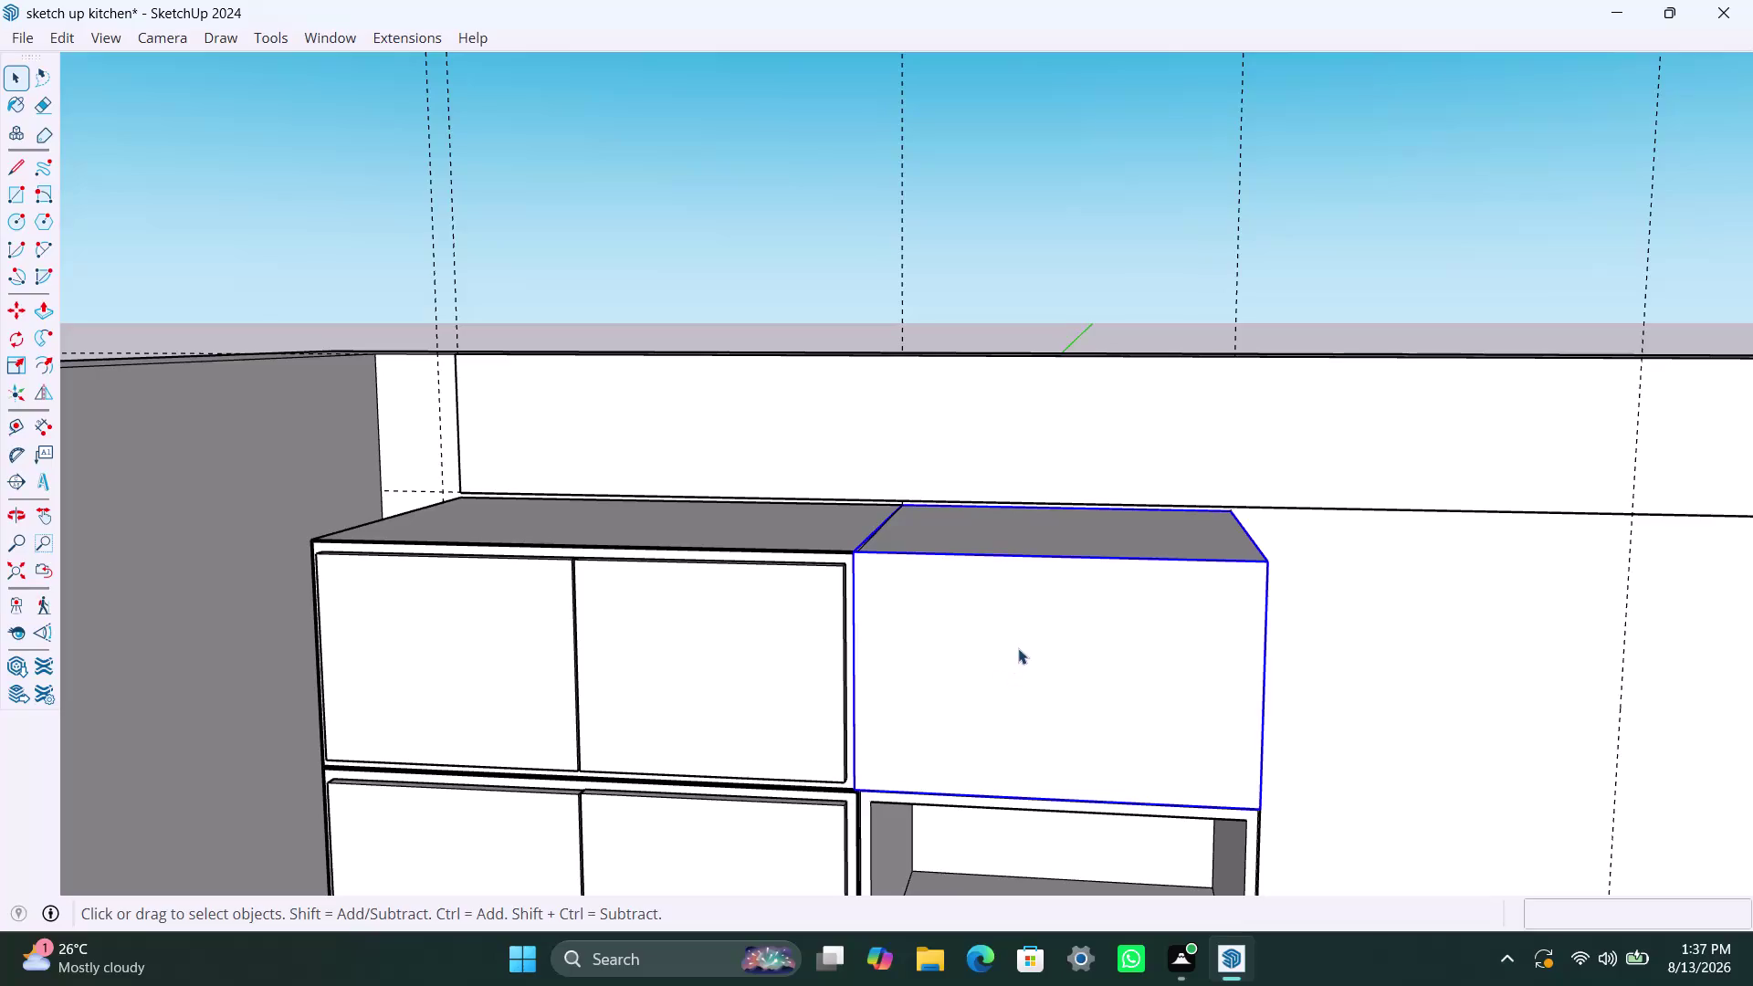
Inset the upper cabinet's front face by an 18mm border using Offset.
triple_click(1018, 649)
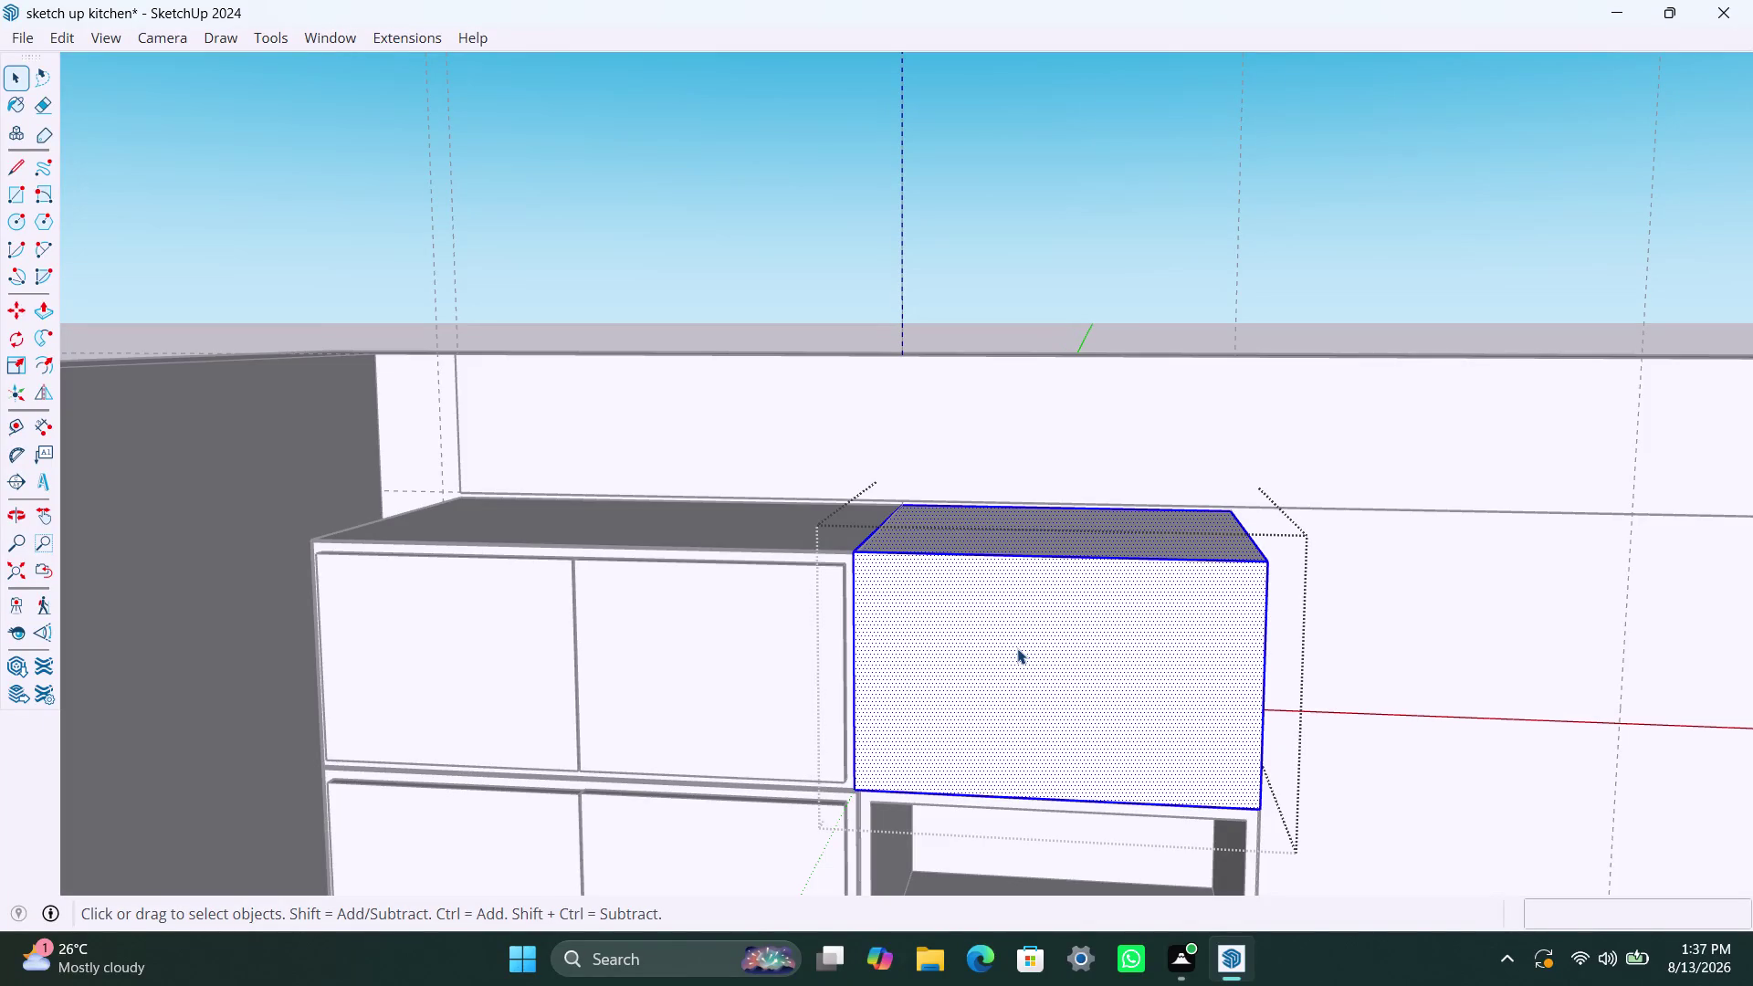
key(f)
click(900, 613)
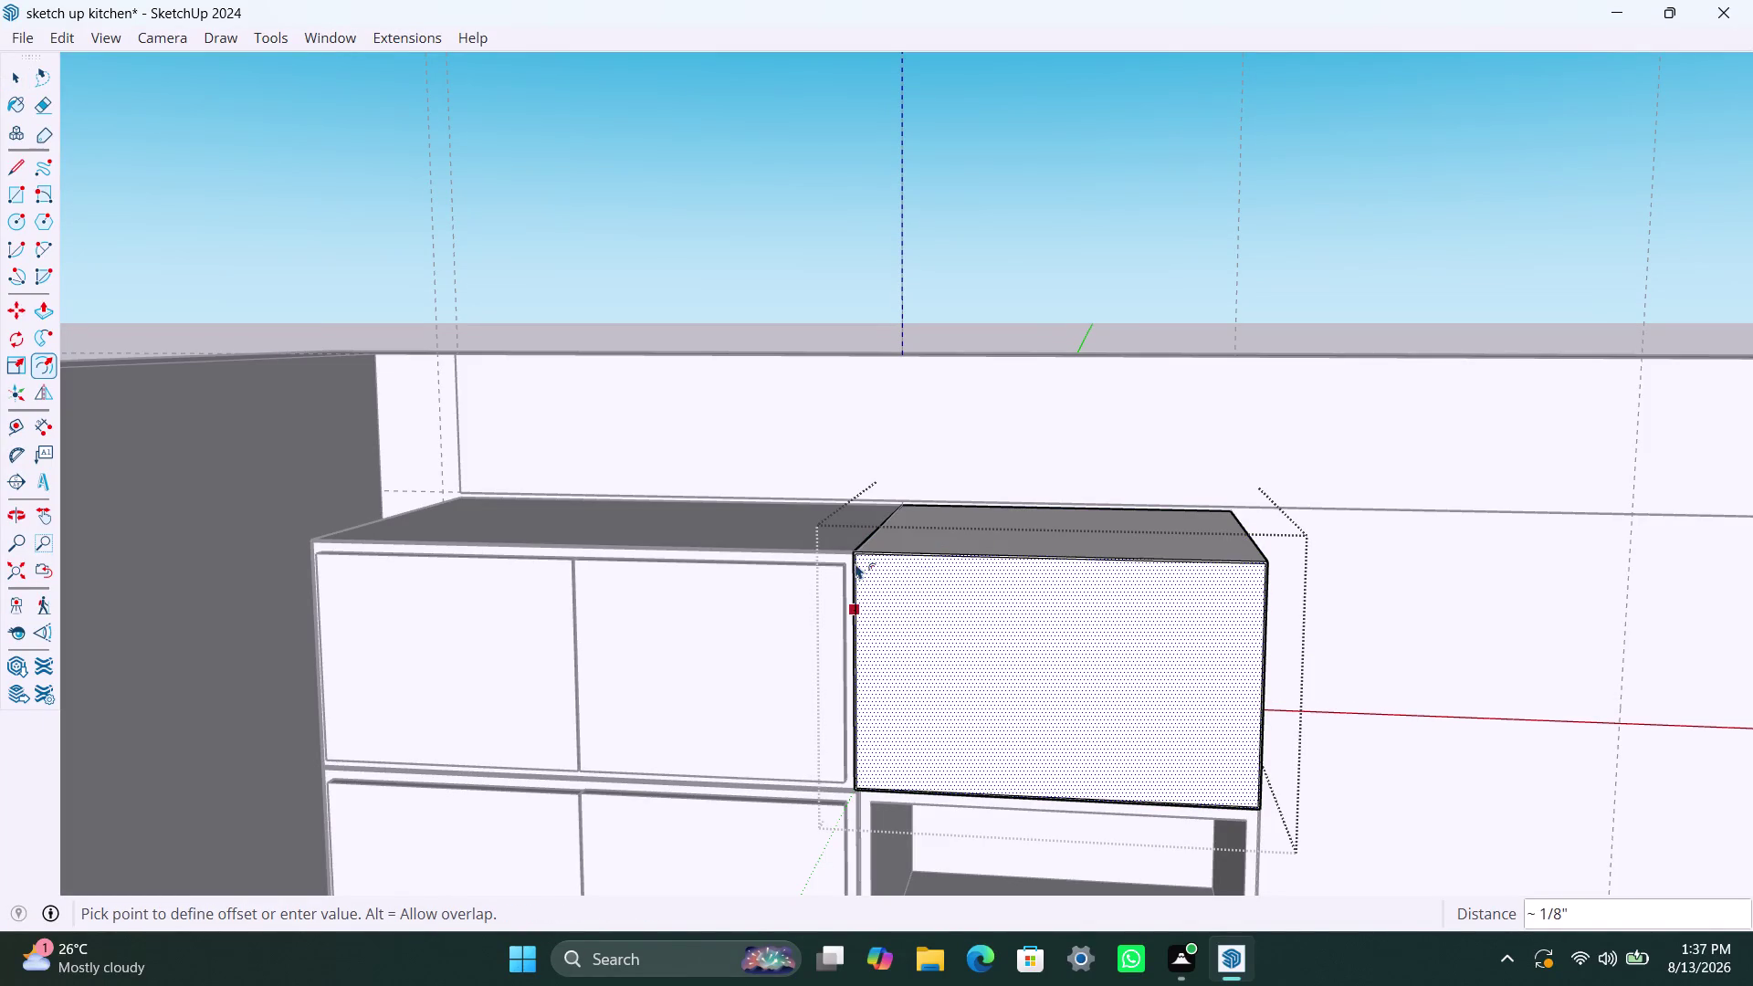
text(2.5m)
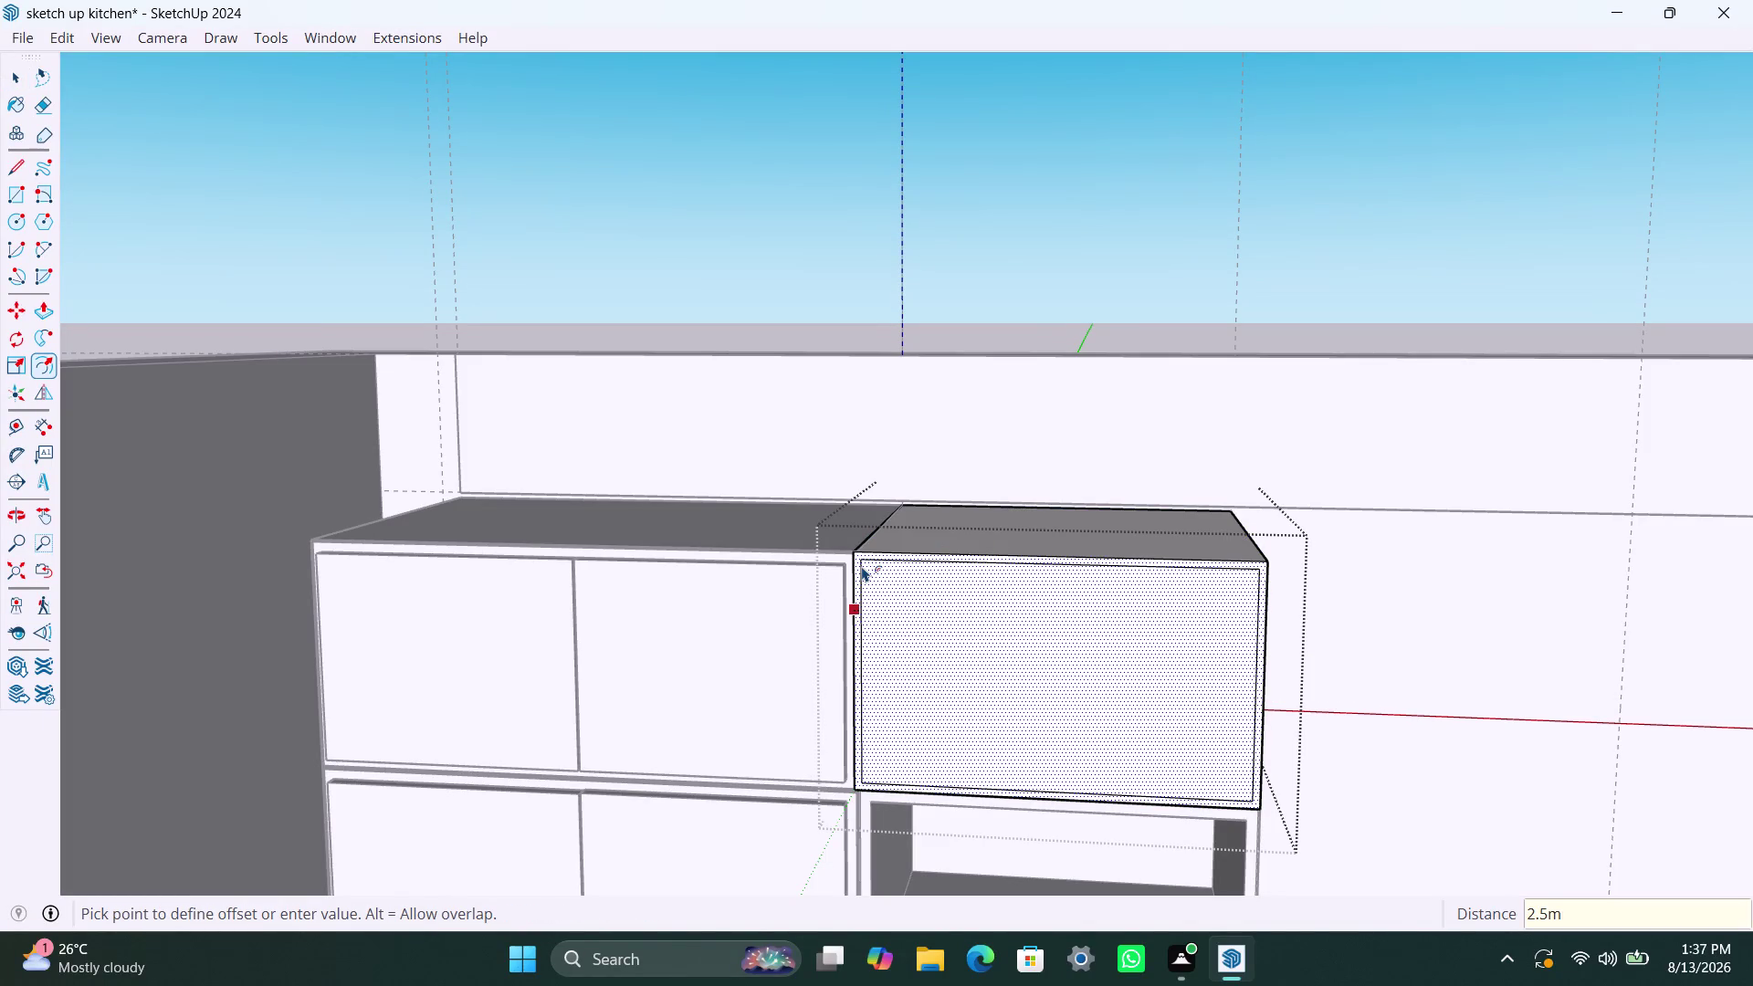
text(m)
key(Return)
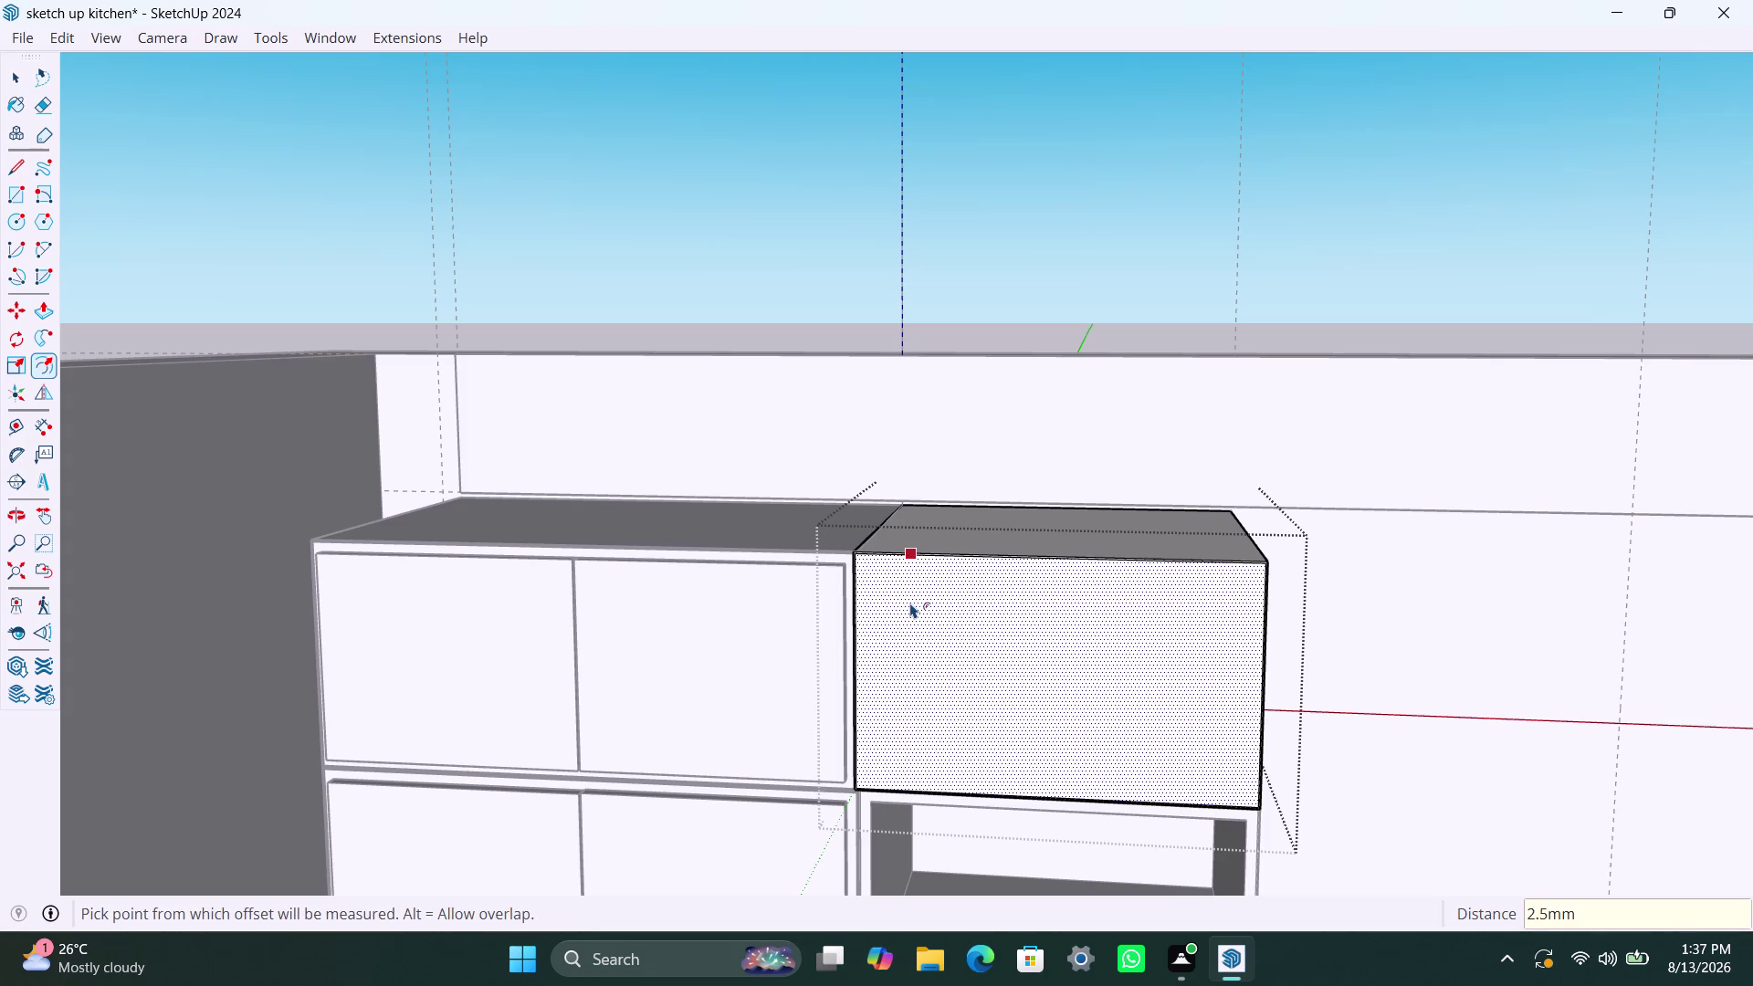
click(911, 603)
text(18)
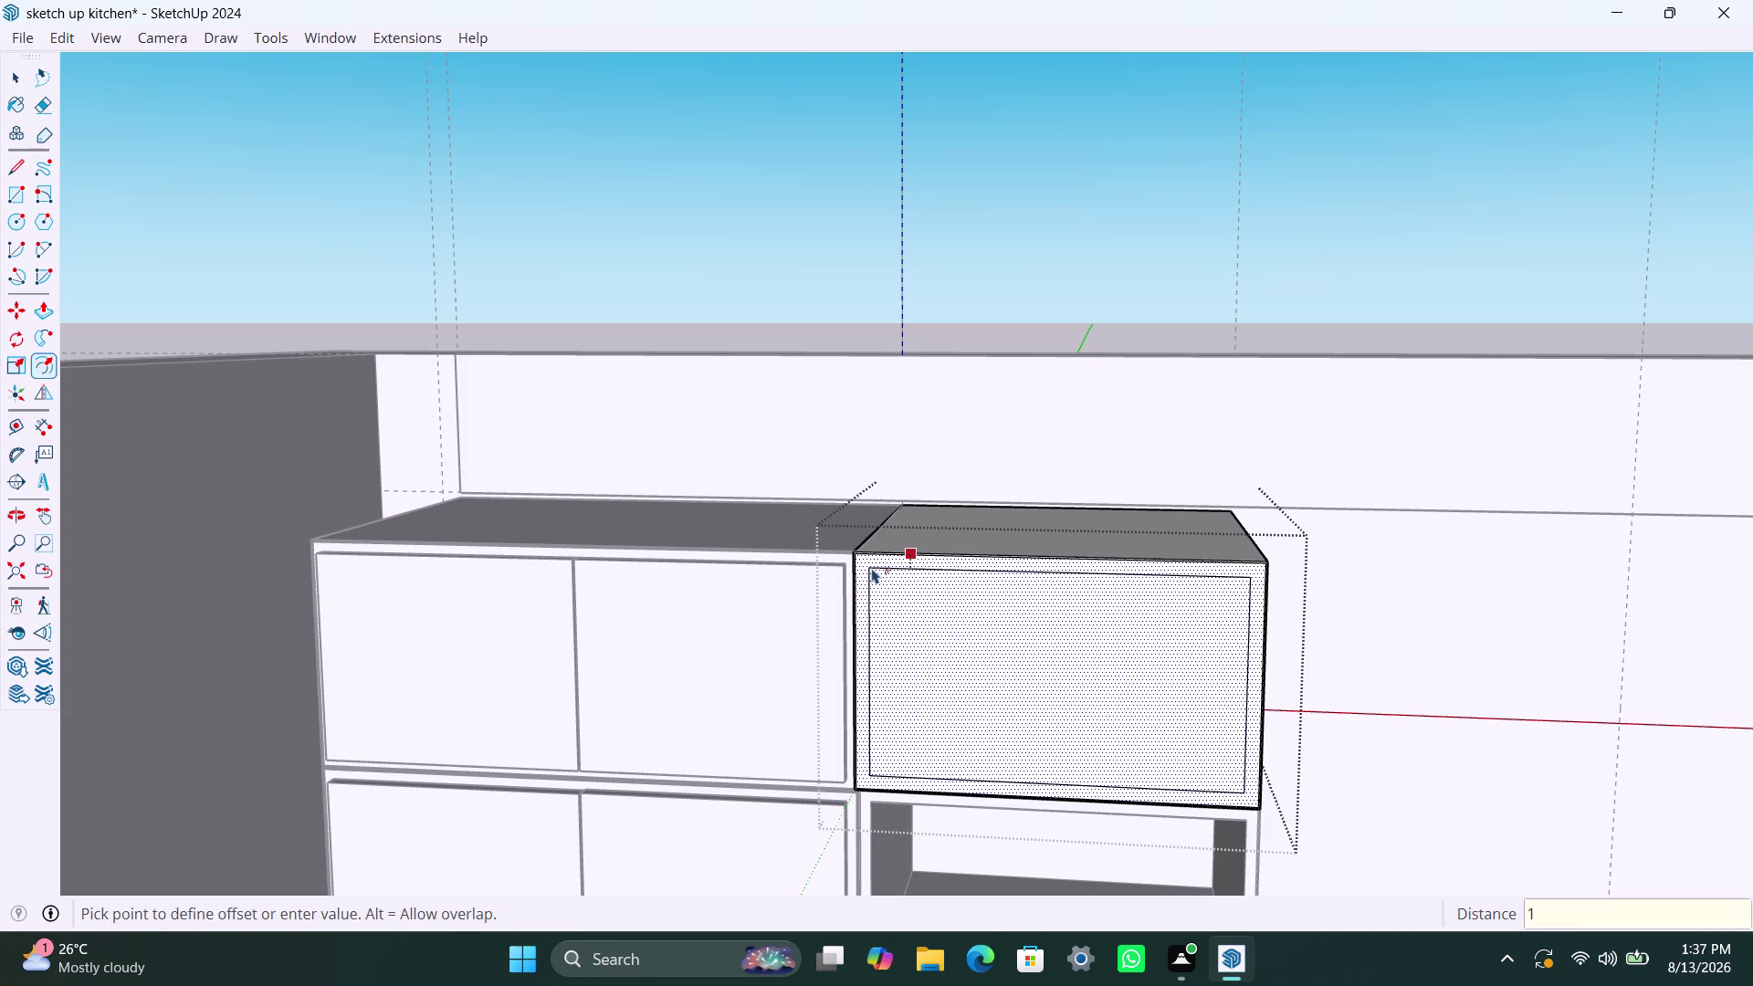
text(mm)
key(Return)
key(space)
click(913, 625)
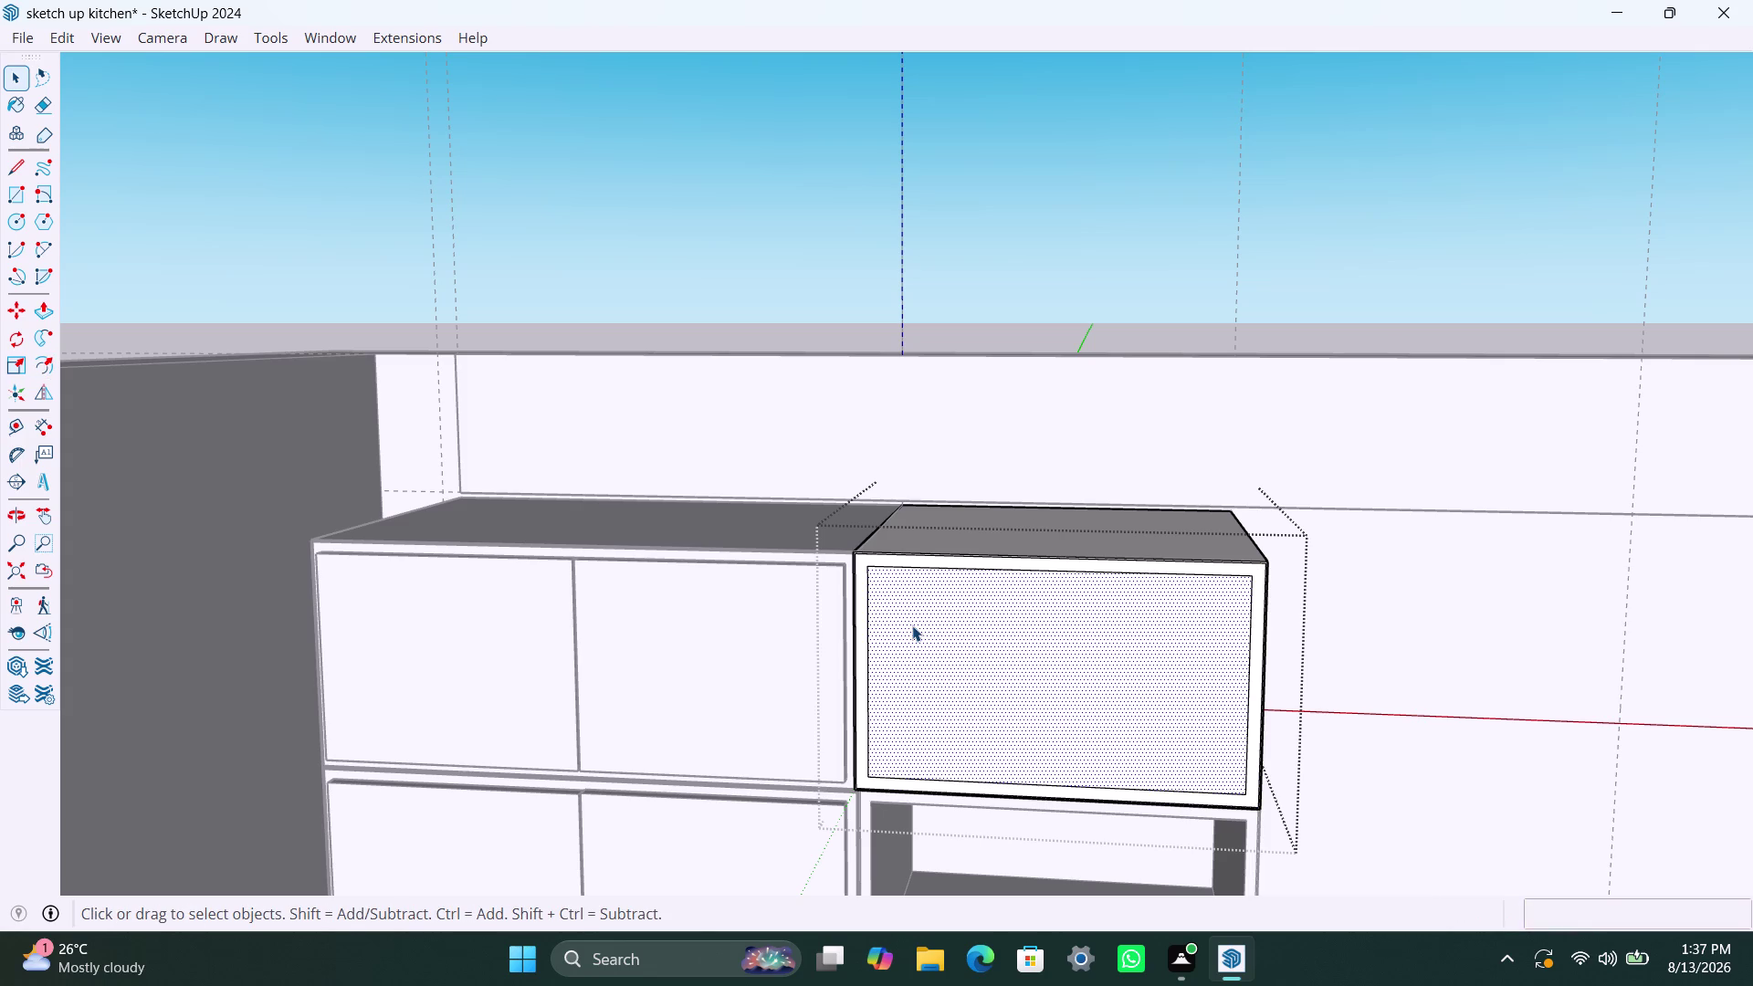
Push the inner front panel 60mm into the box to hollow it out.
key(p)
click(913, 625)
click(1016, 688)
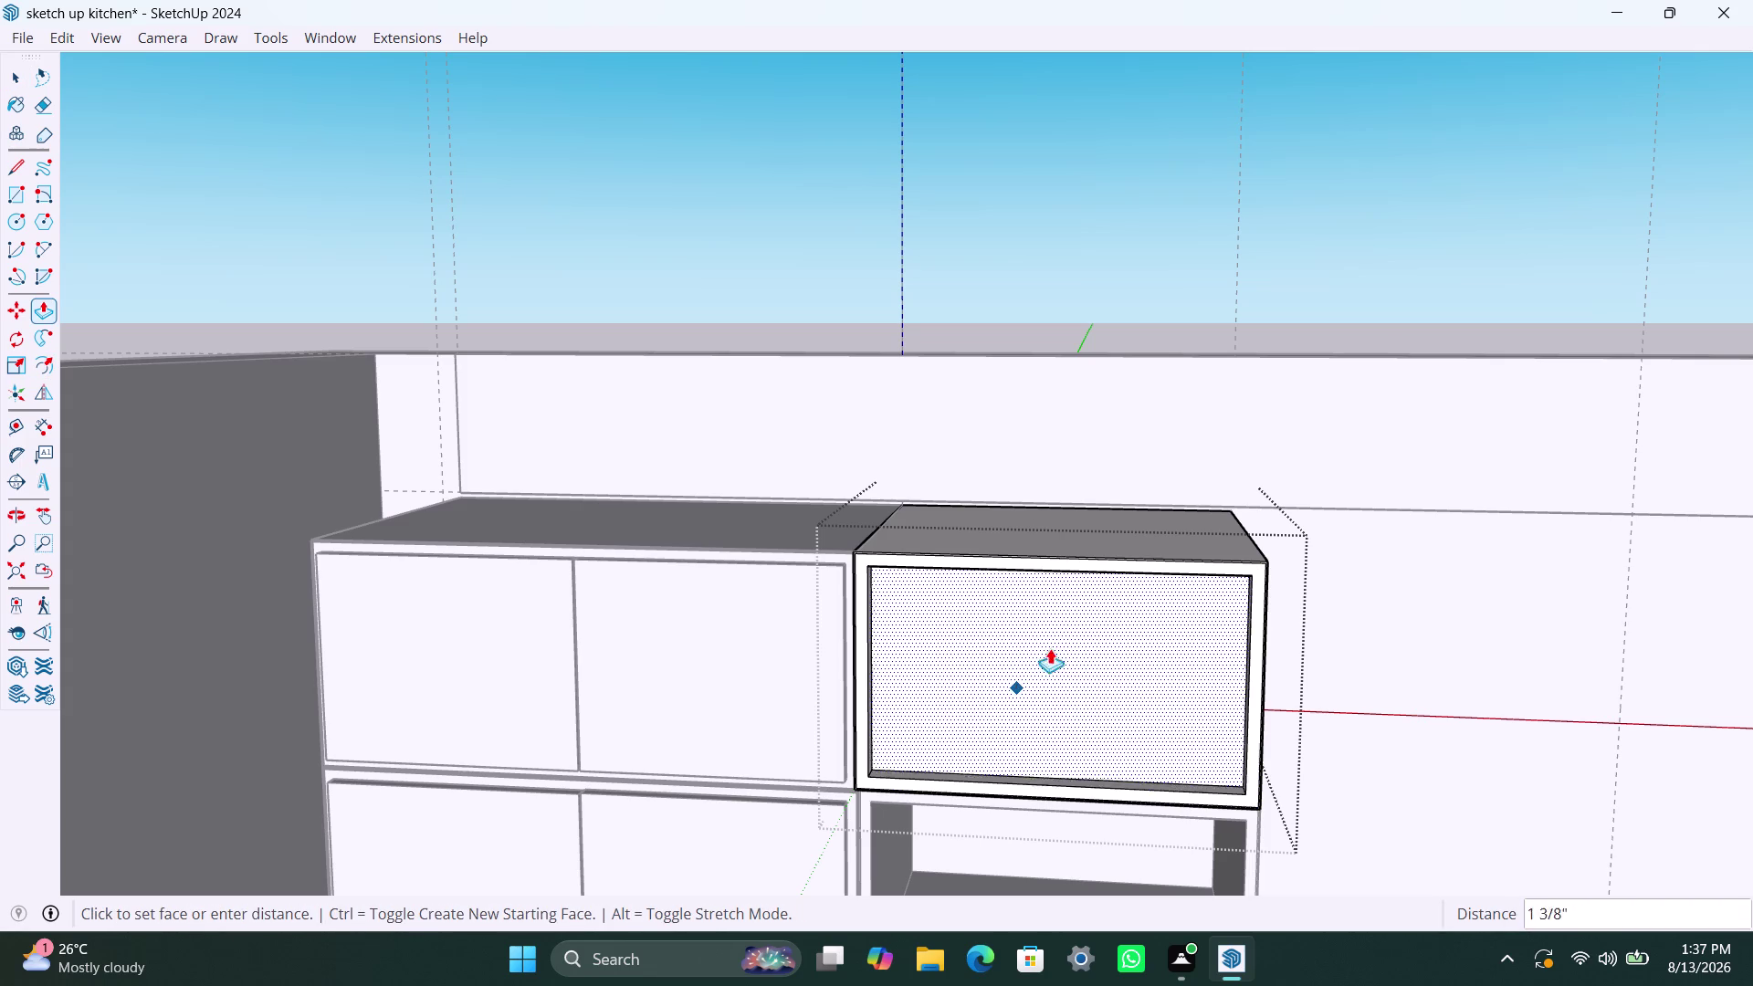
key(4)
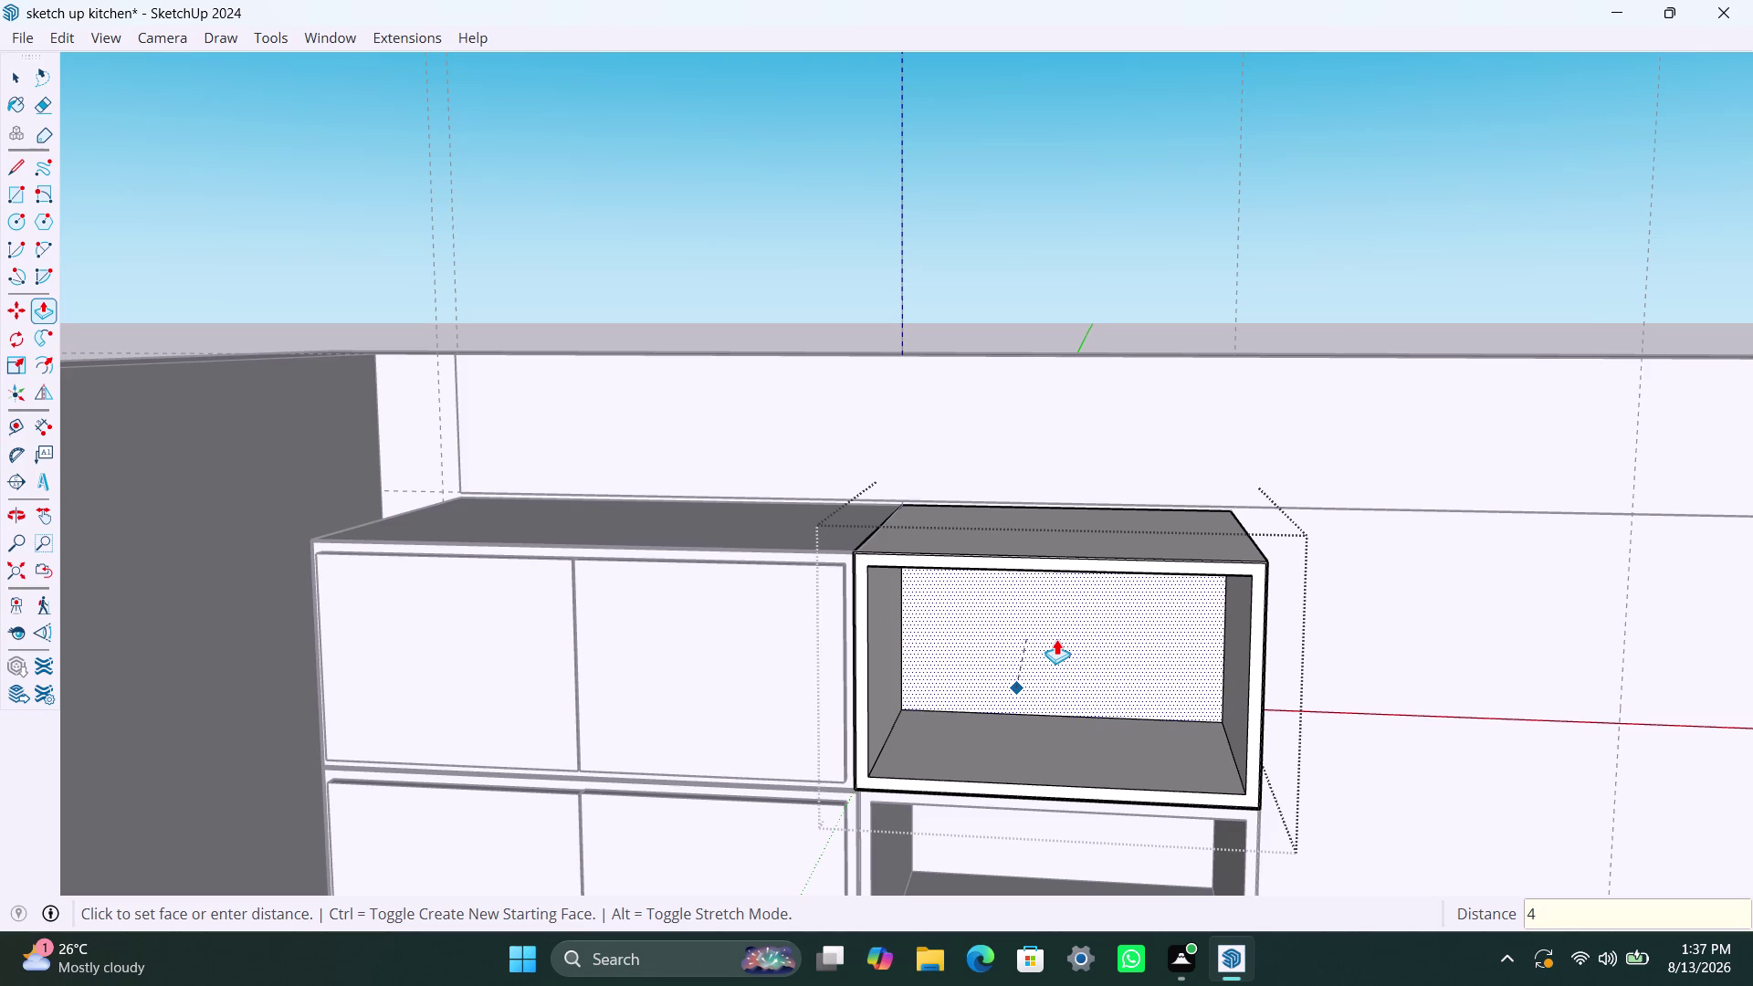
text(60mm)
key(Return)
key(space)
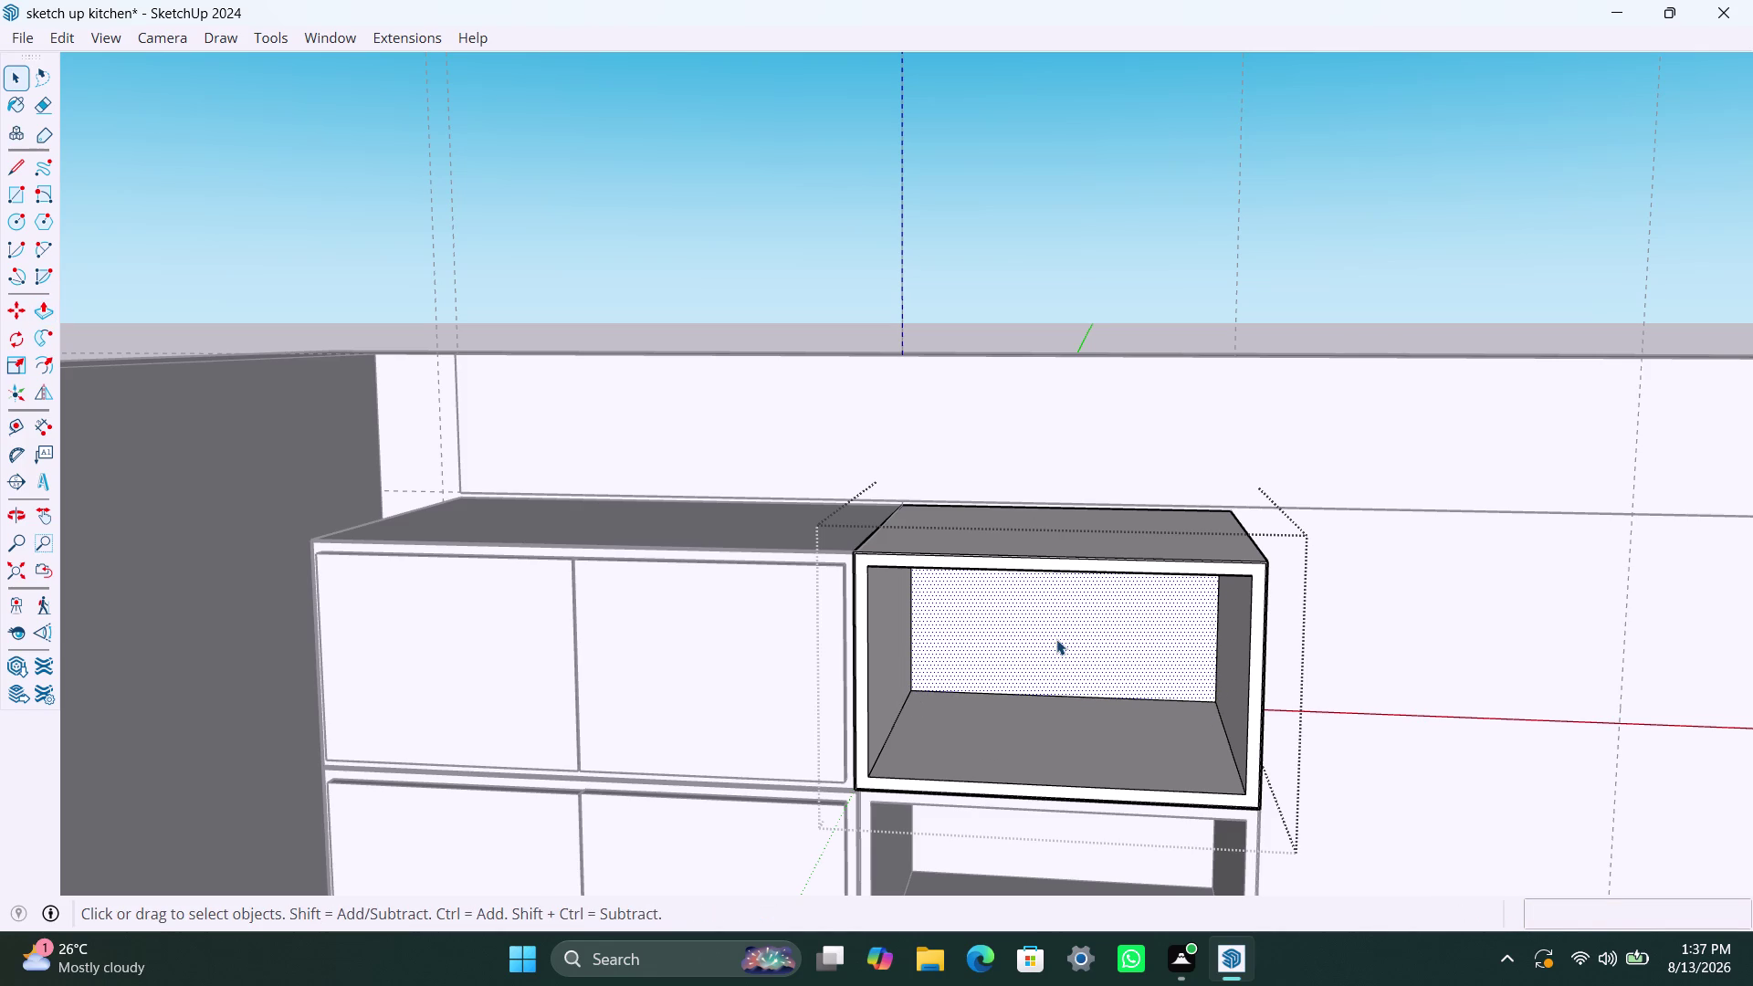
click(1400, 575)
scroll(down, 3)
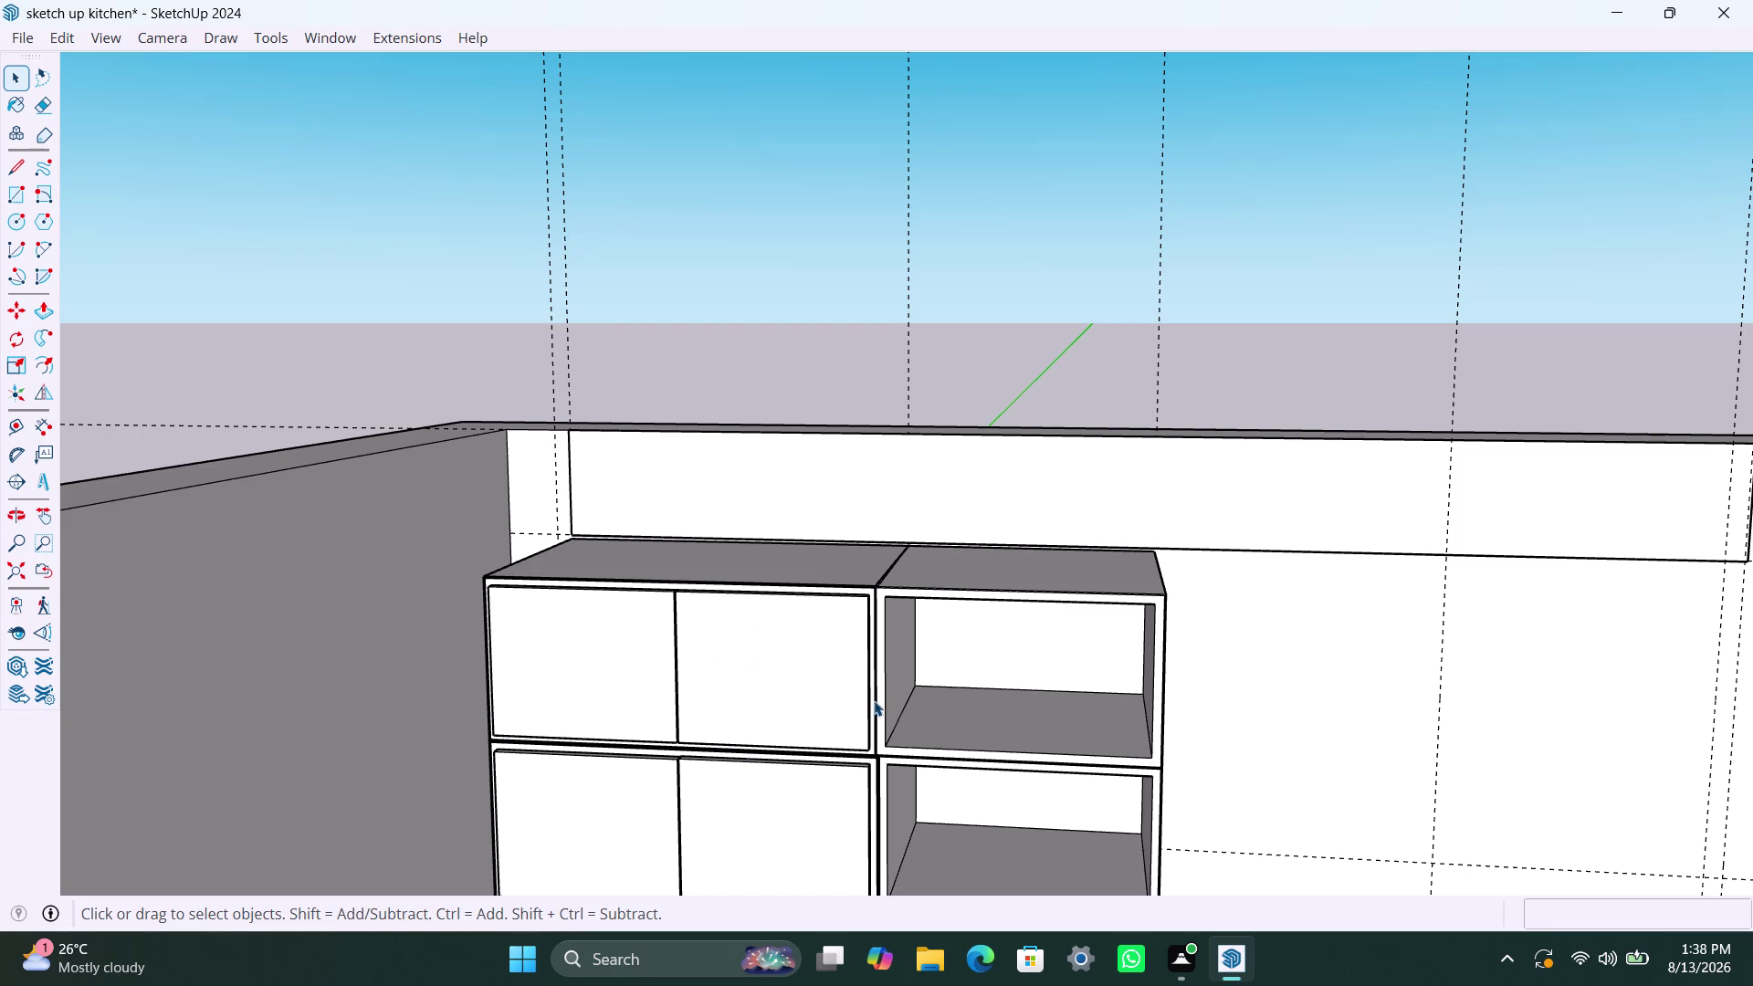
scroll(down, 3)
scroll(down, 3)
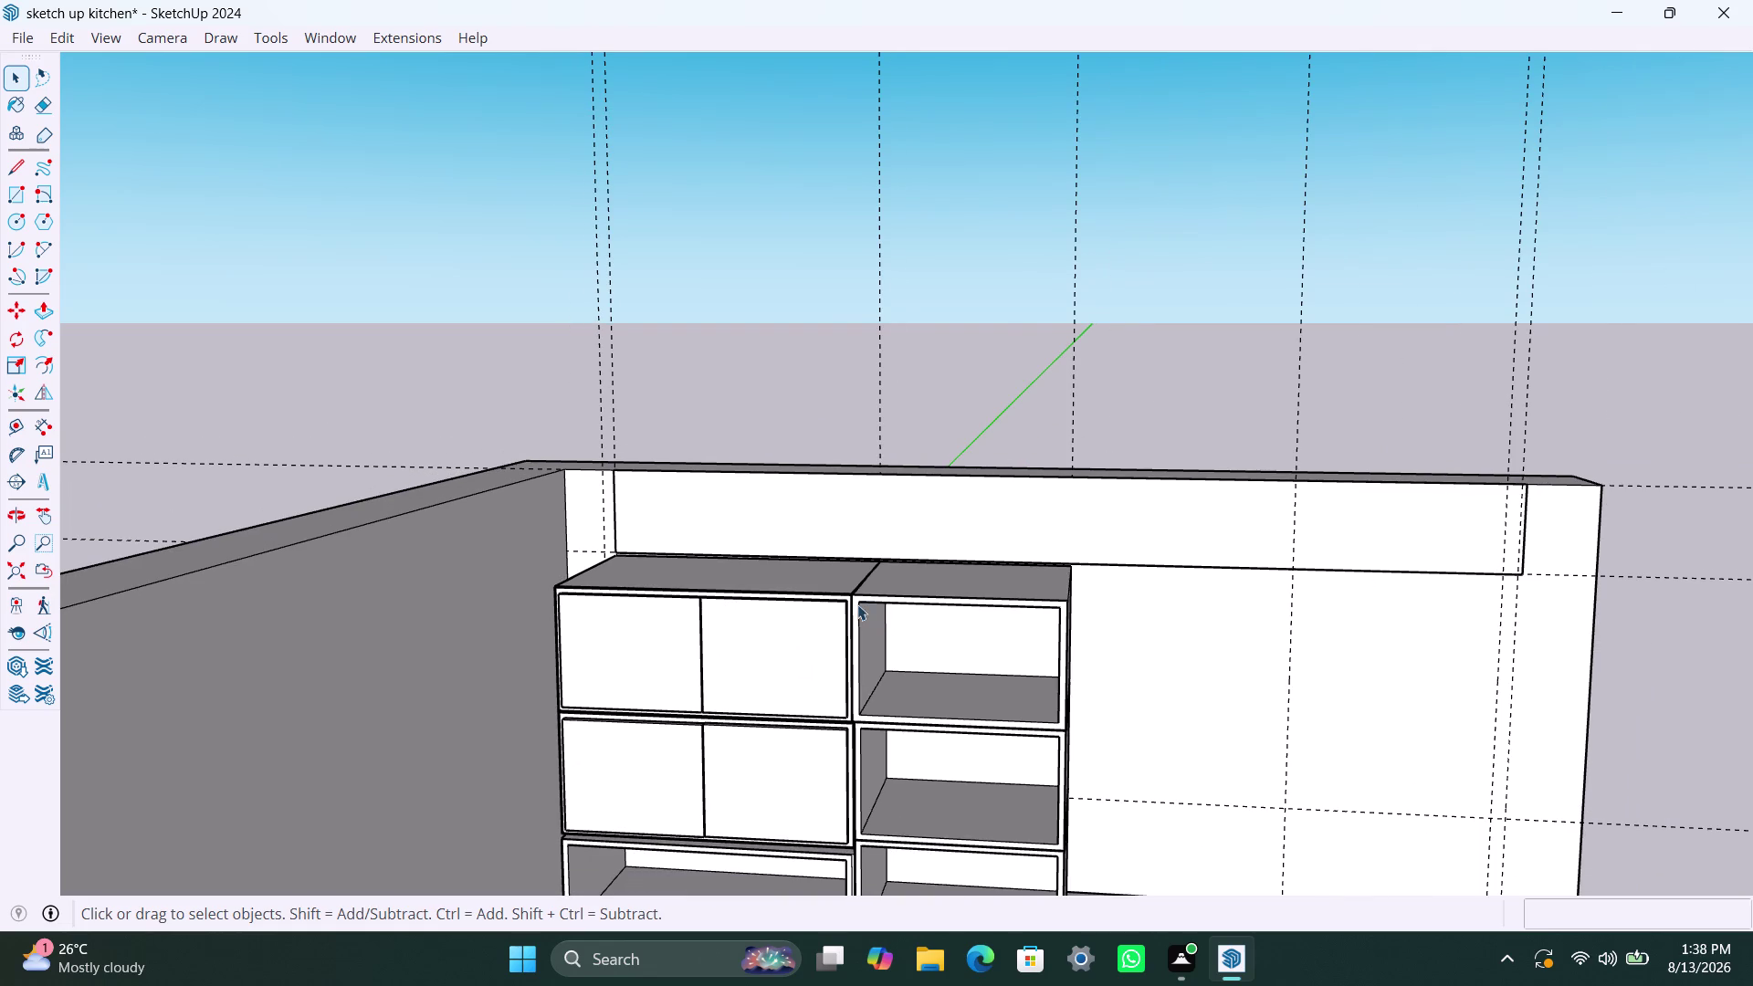
middle_drag(893, 718, 932, 730)
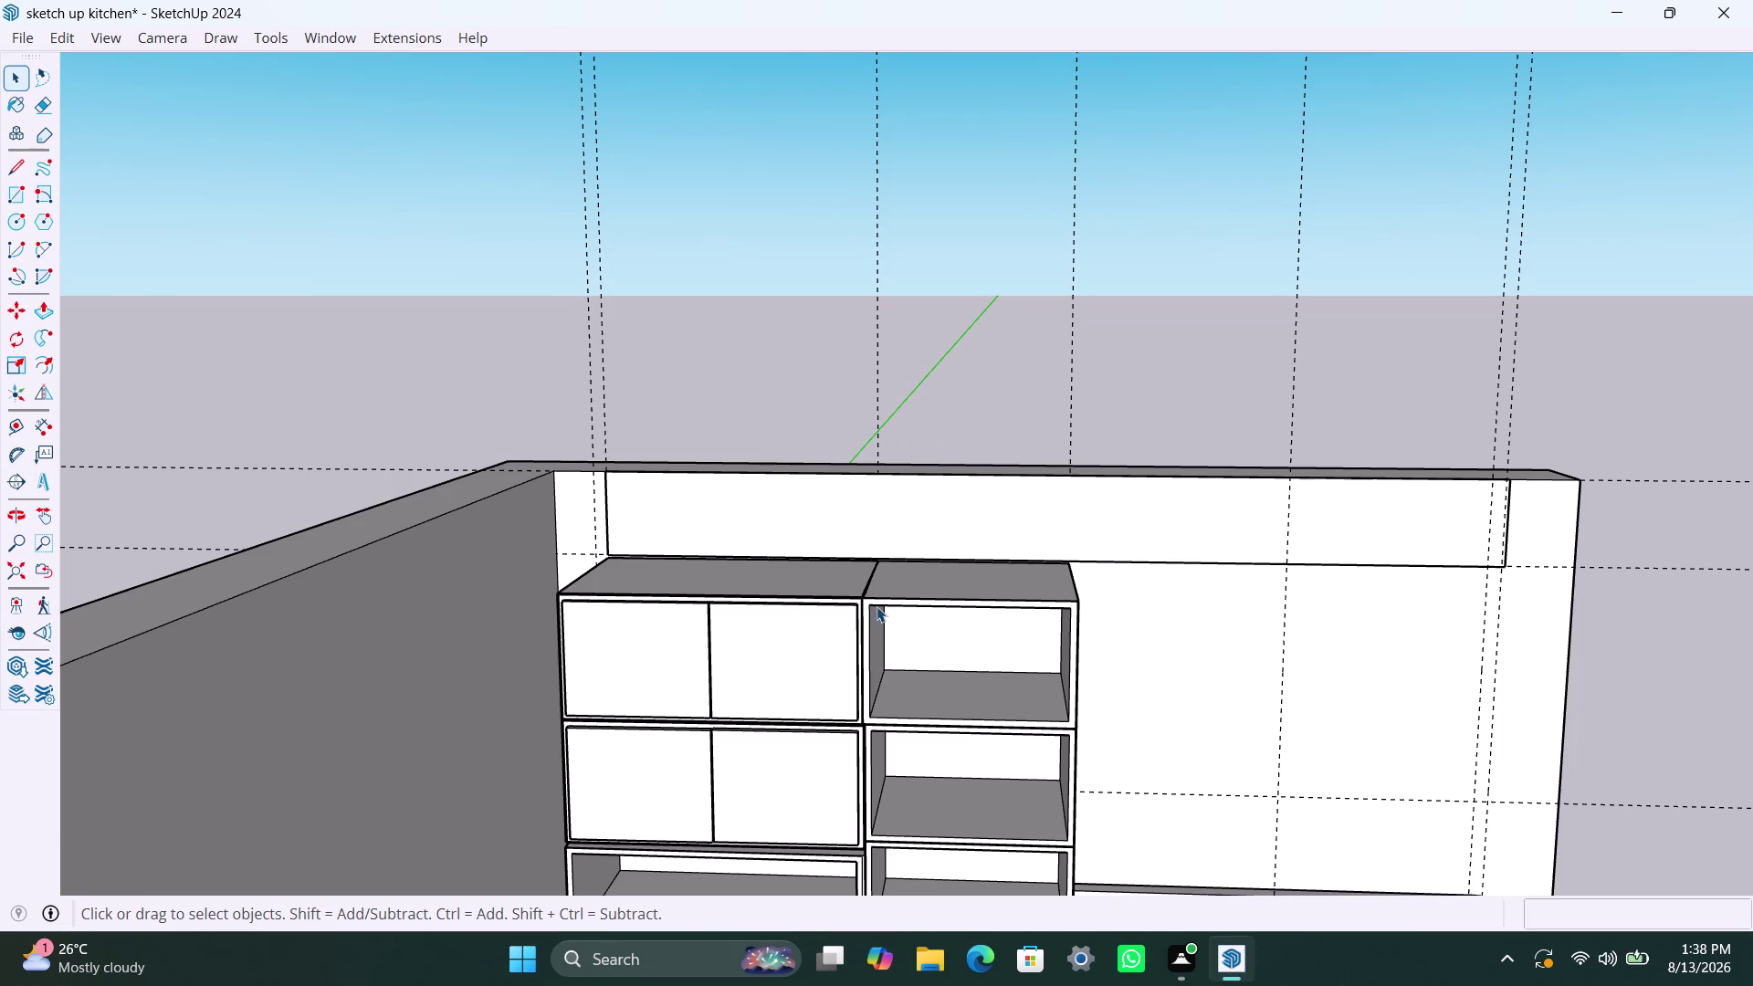
scroll(up, 3)
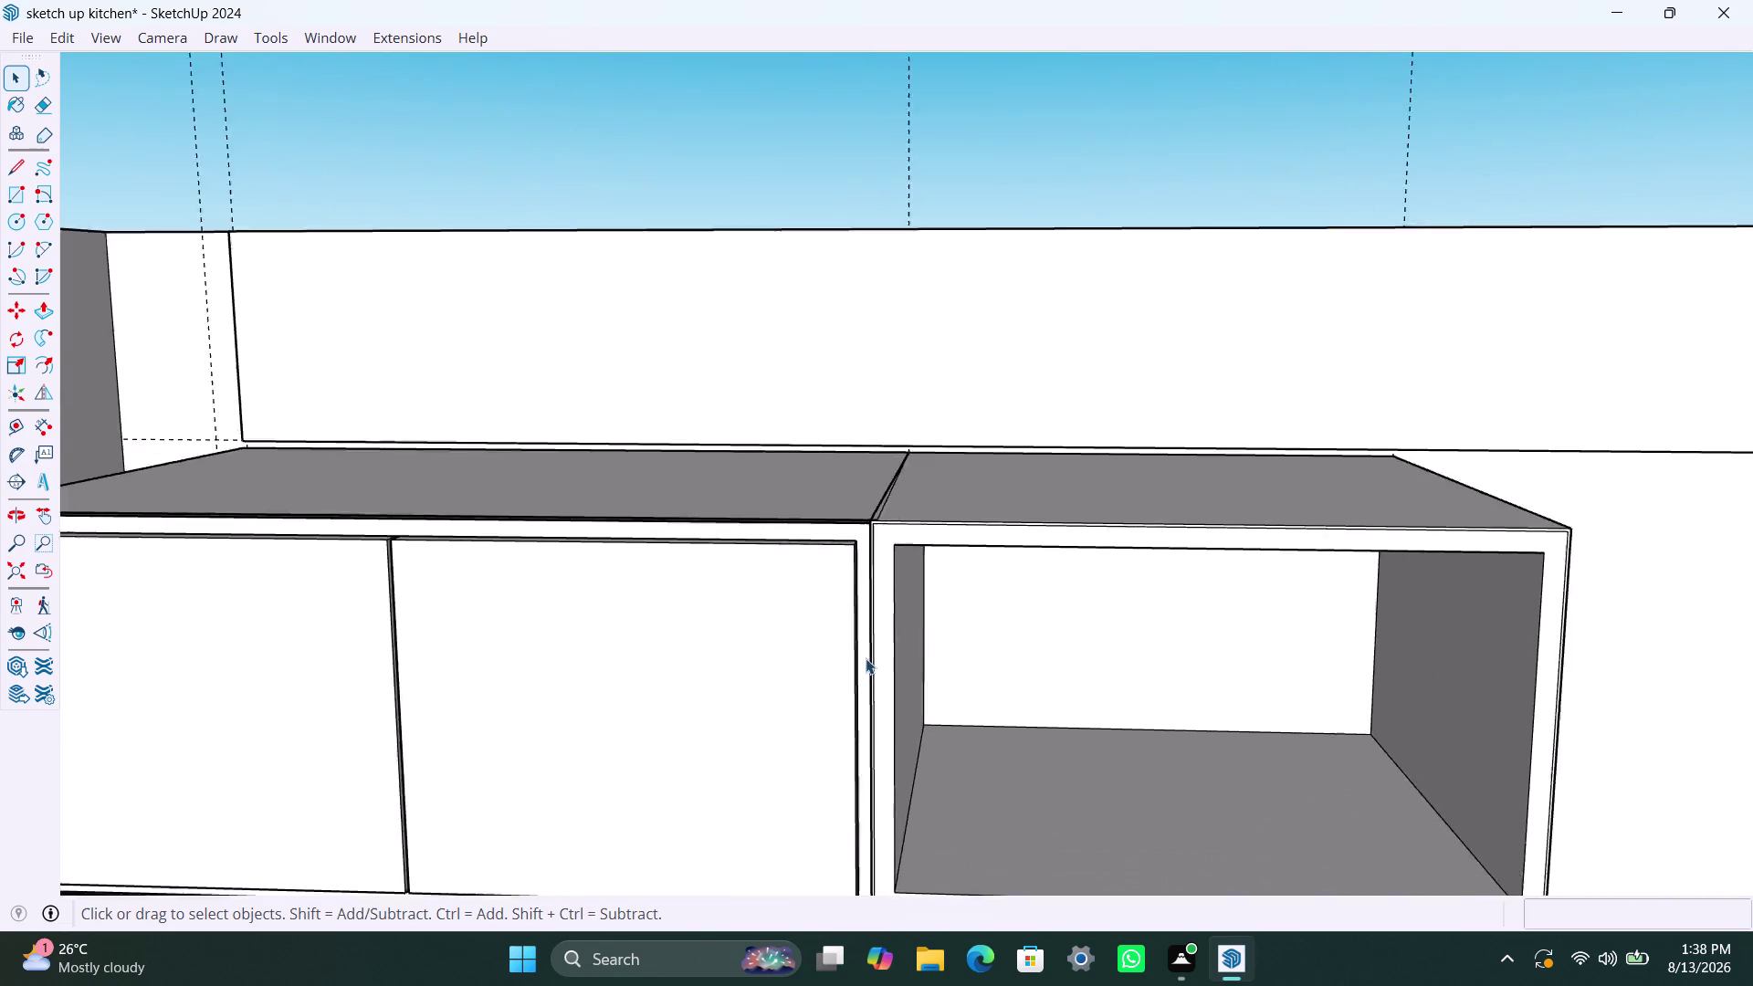
scroll(up, 3)
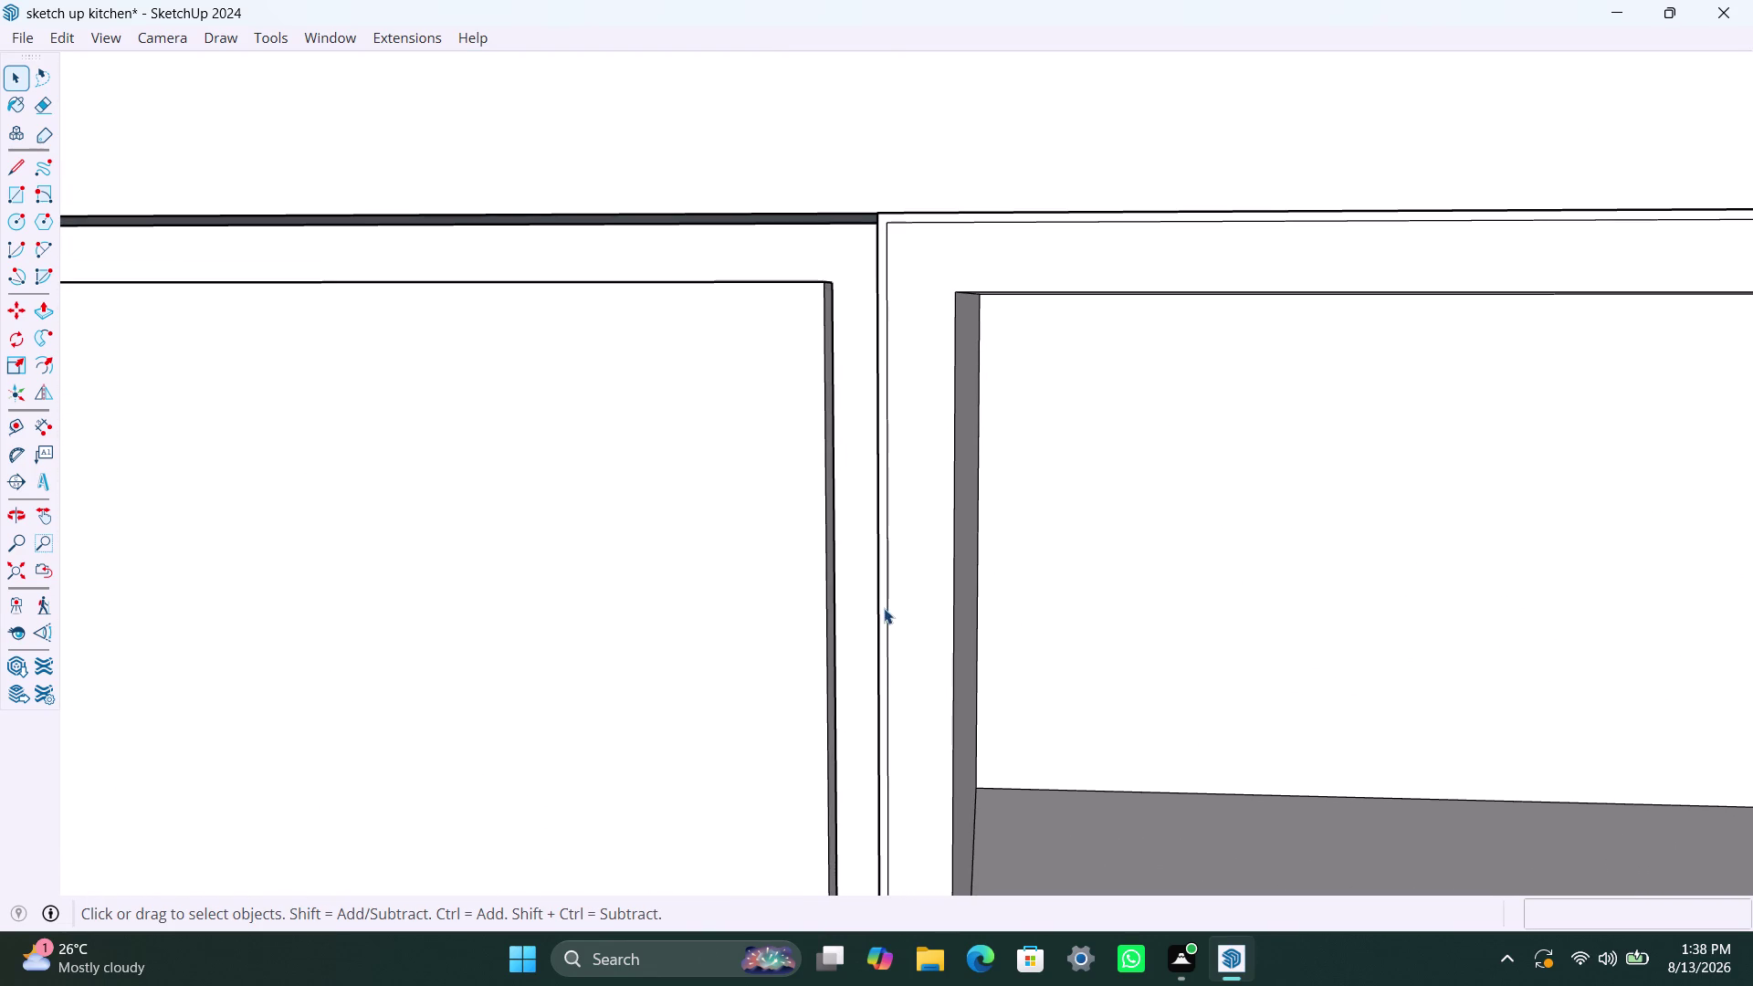
click(884, 606)
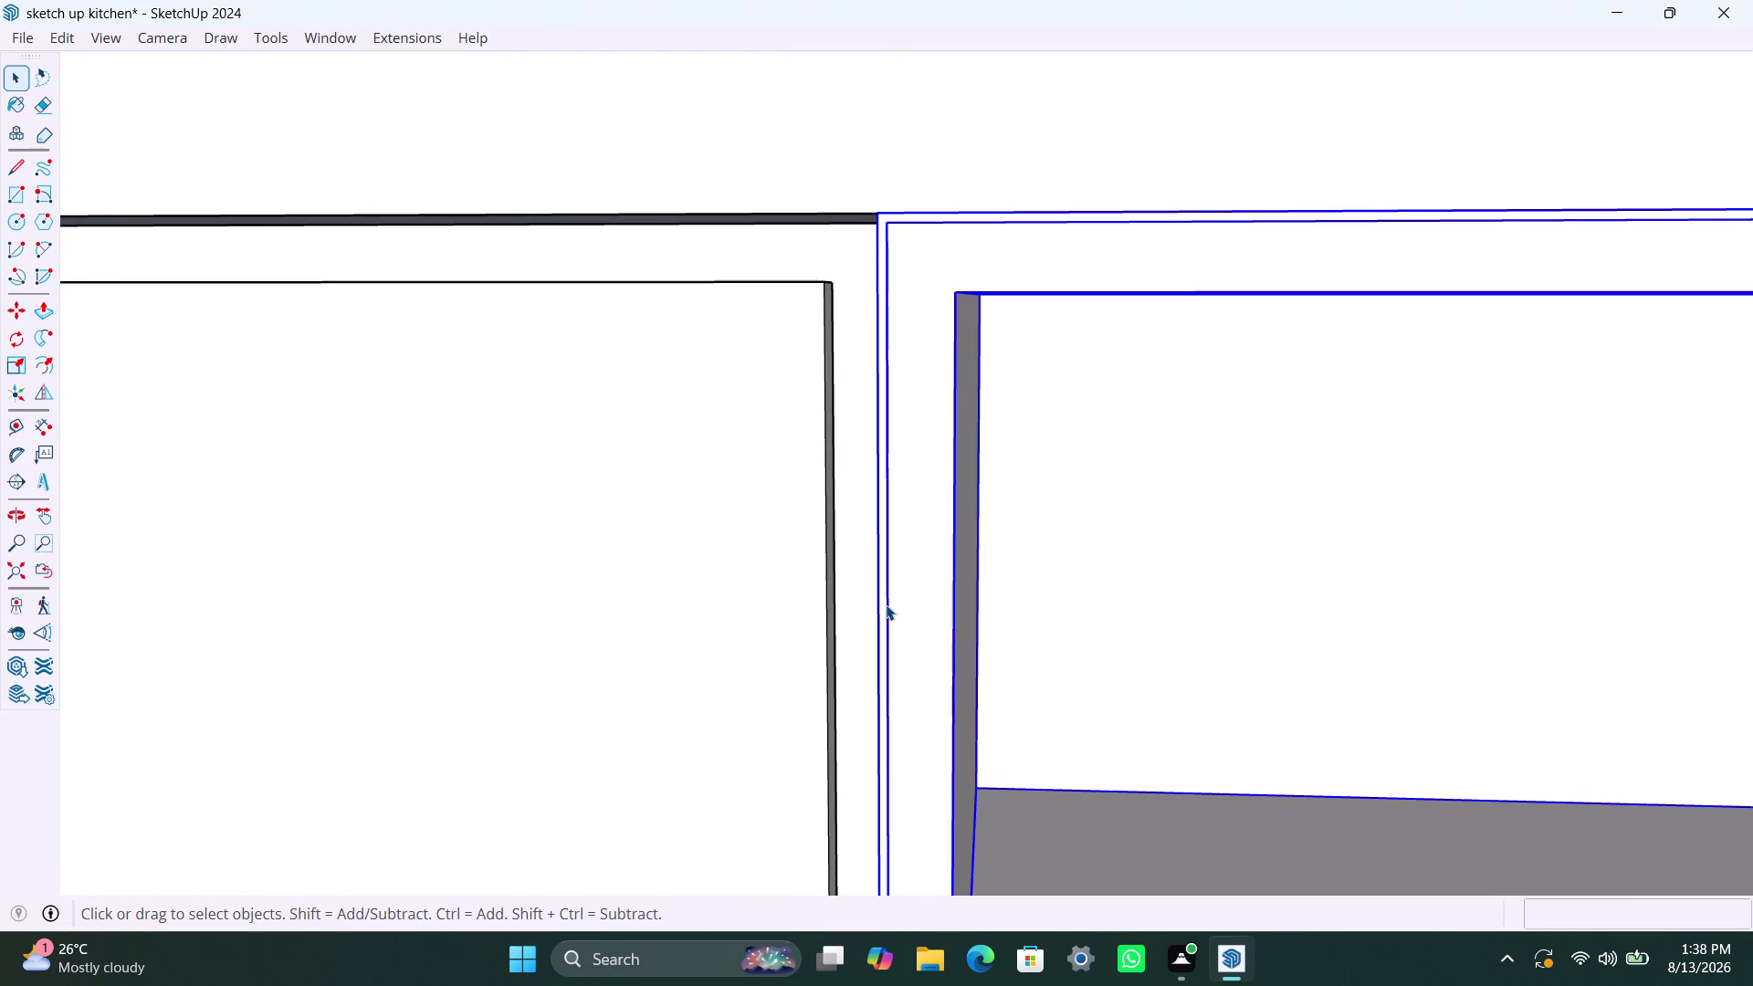
scroll(up, 3)
triple_click(883, 601)
double_click(882, 600)
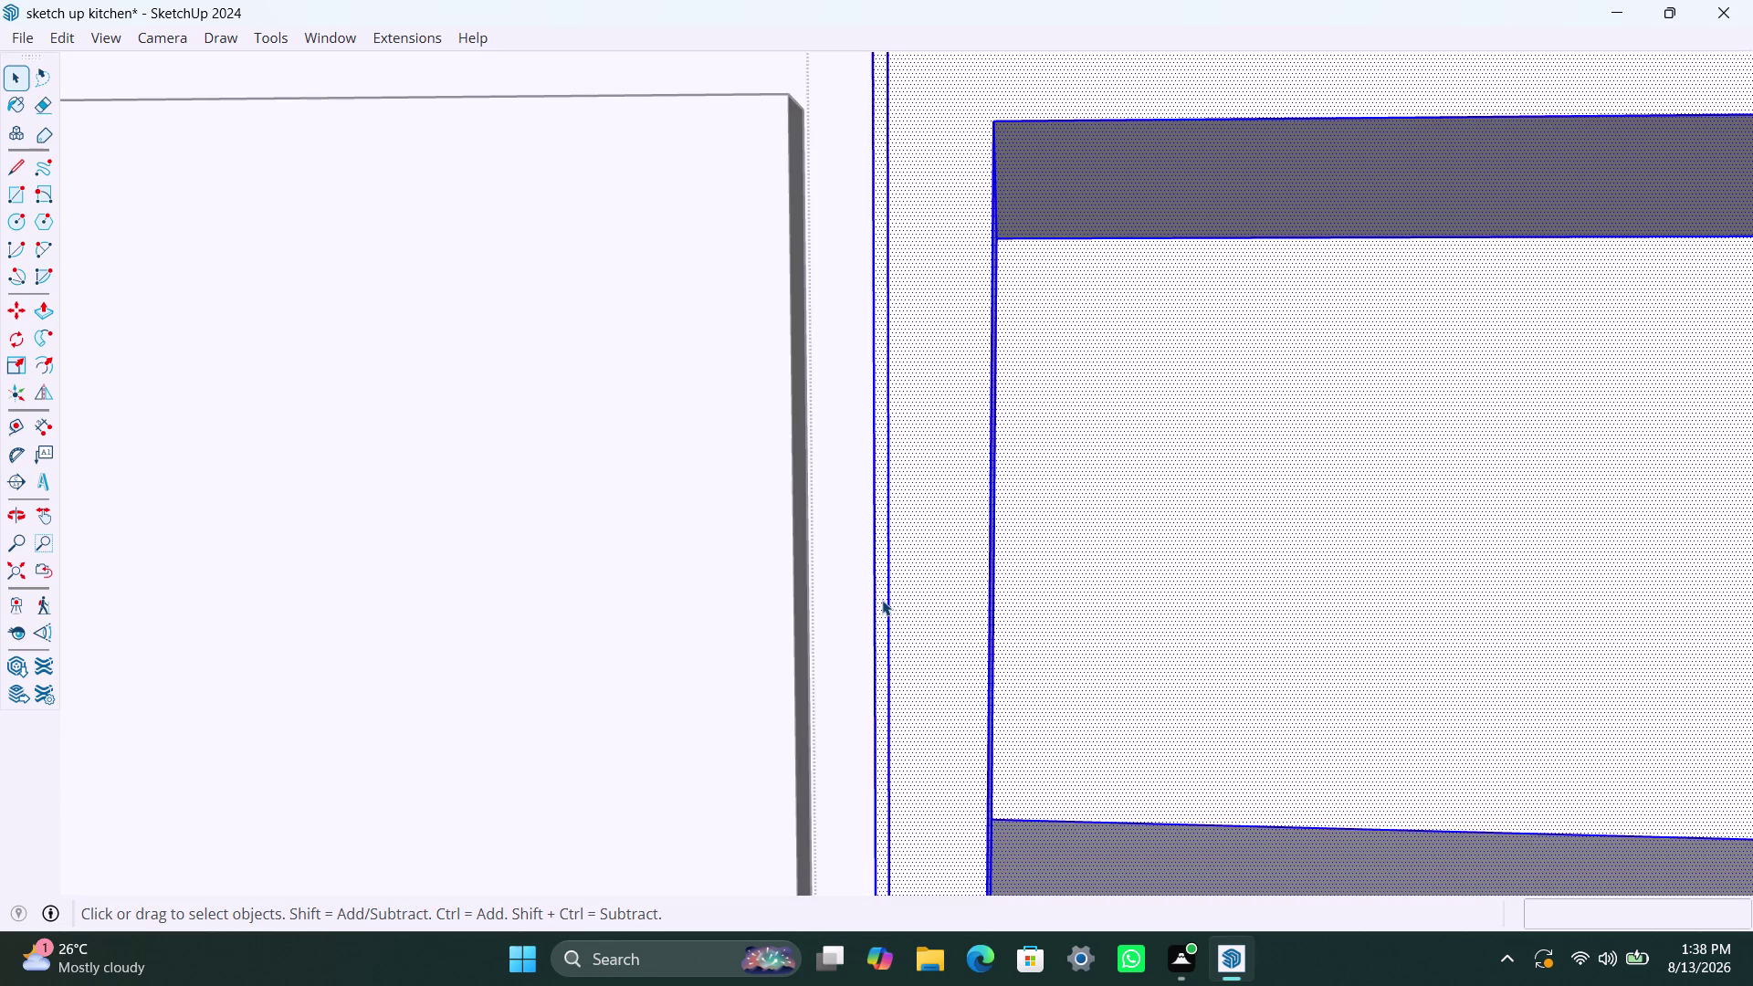
click(881, 599)
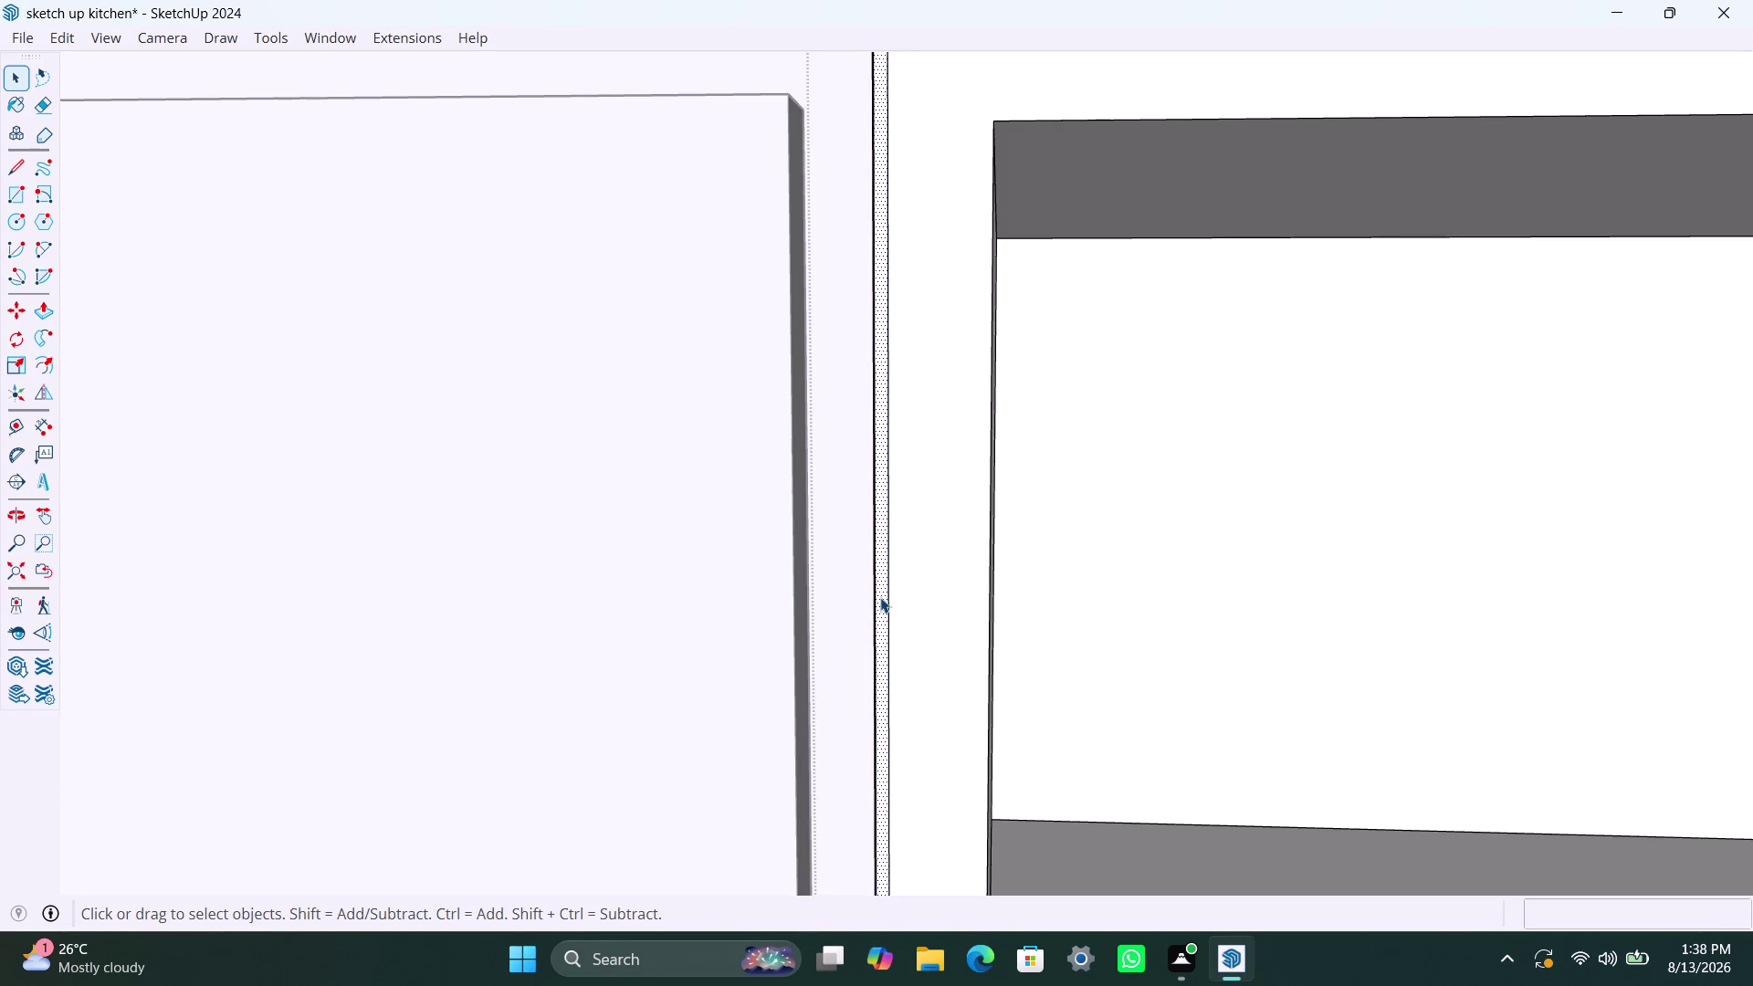
key(Delete)
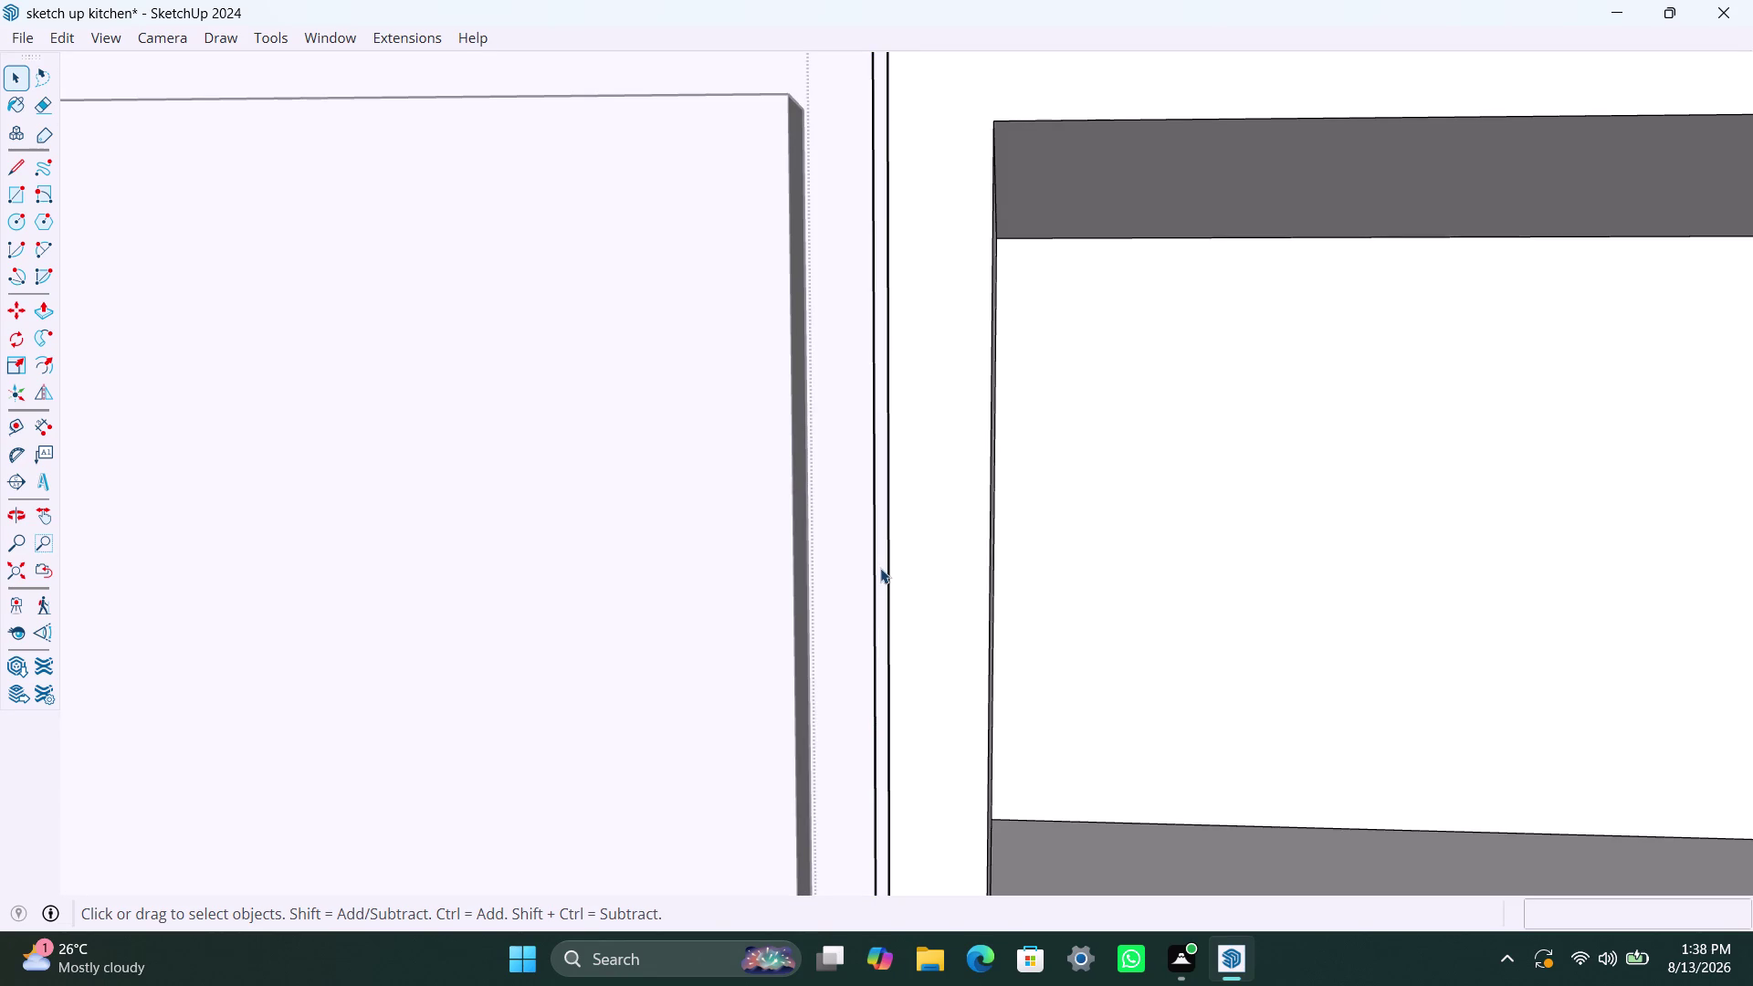
double_click(880, 568)
triple_click(880, 568)
click(1129, 562)
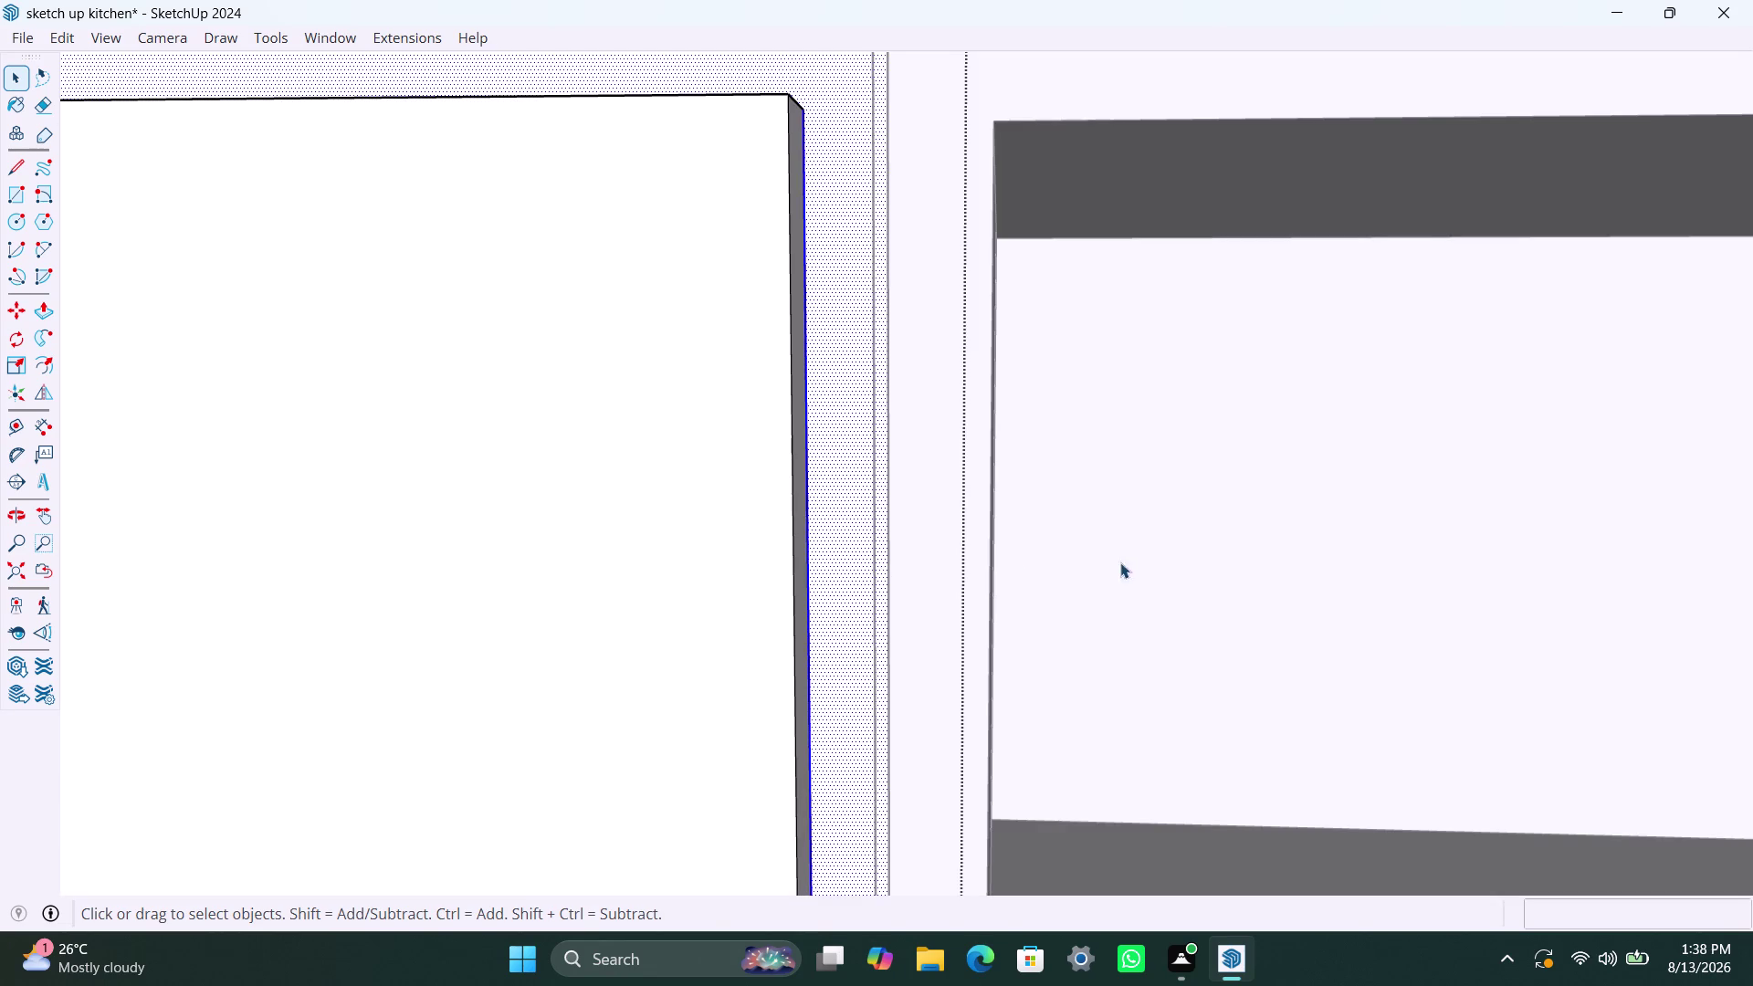
click(885, 580)
triple_click(881, 576)
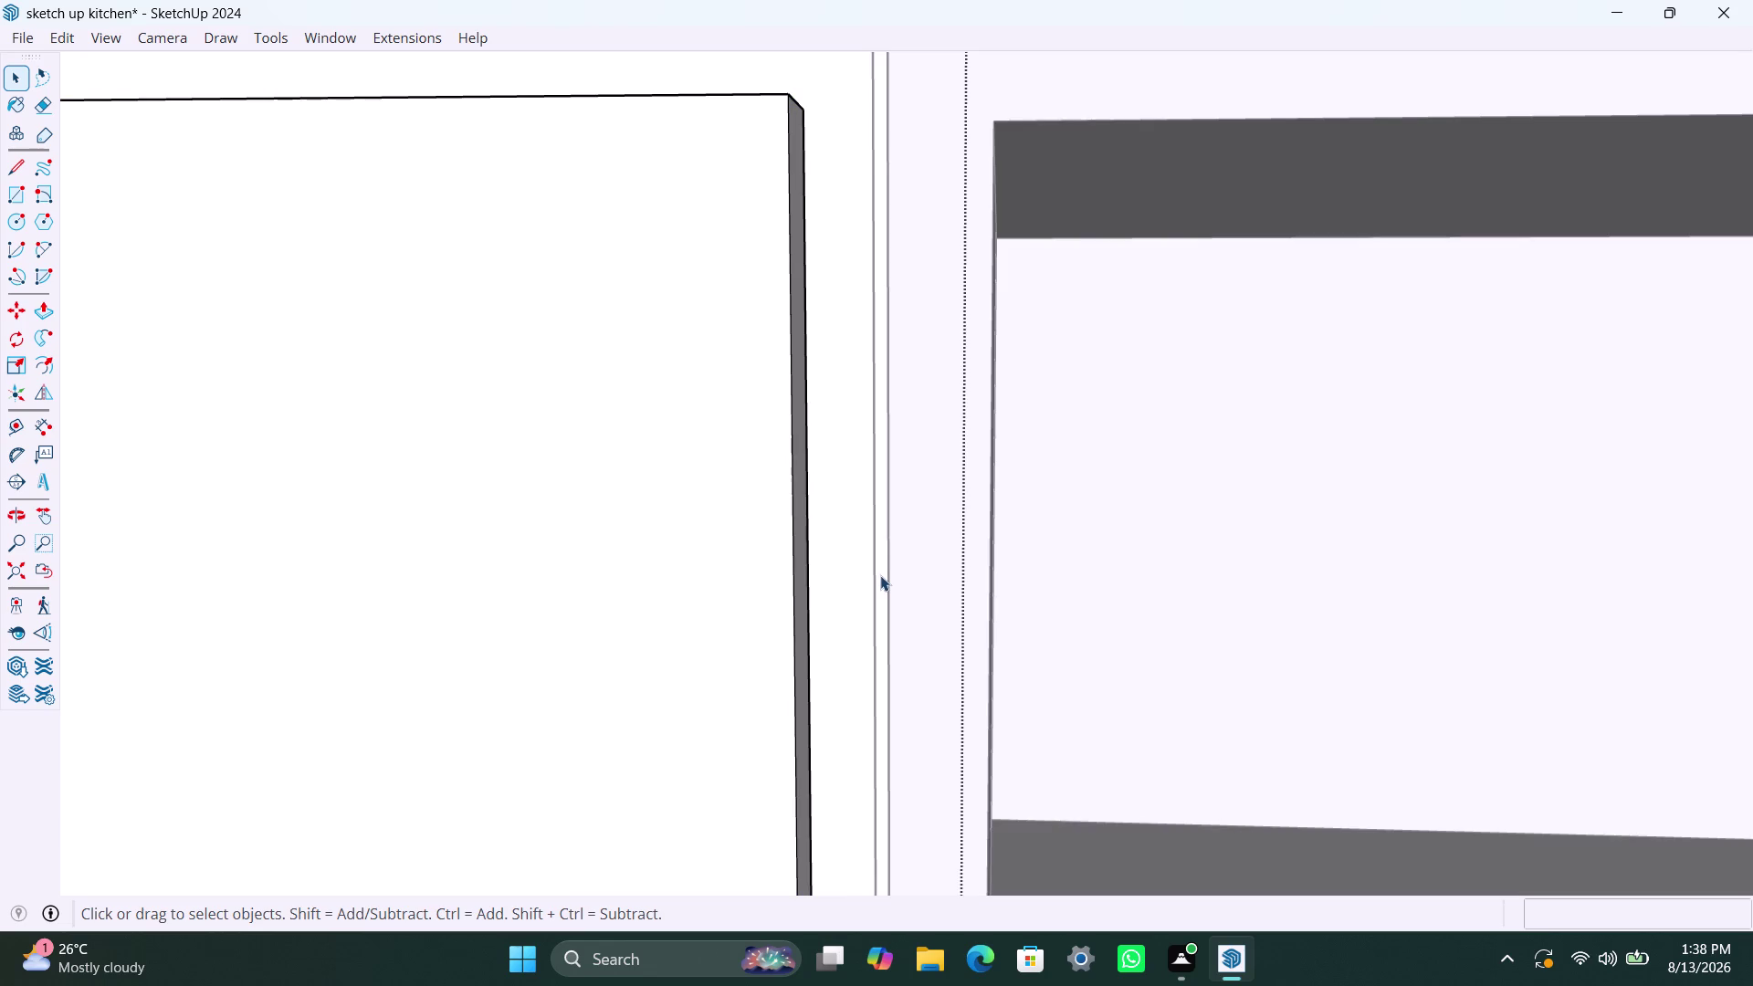
triple_click(880, 575)
triple_click(880, 574)
click(1121, 529)
scroll(down, 3)
scroll(up, 3)
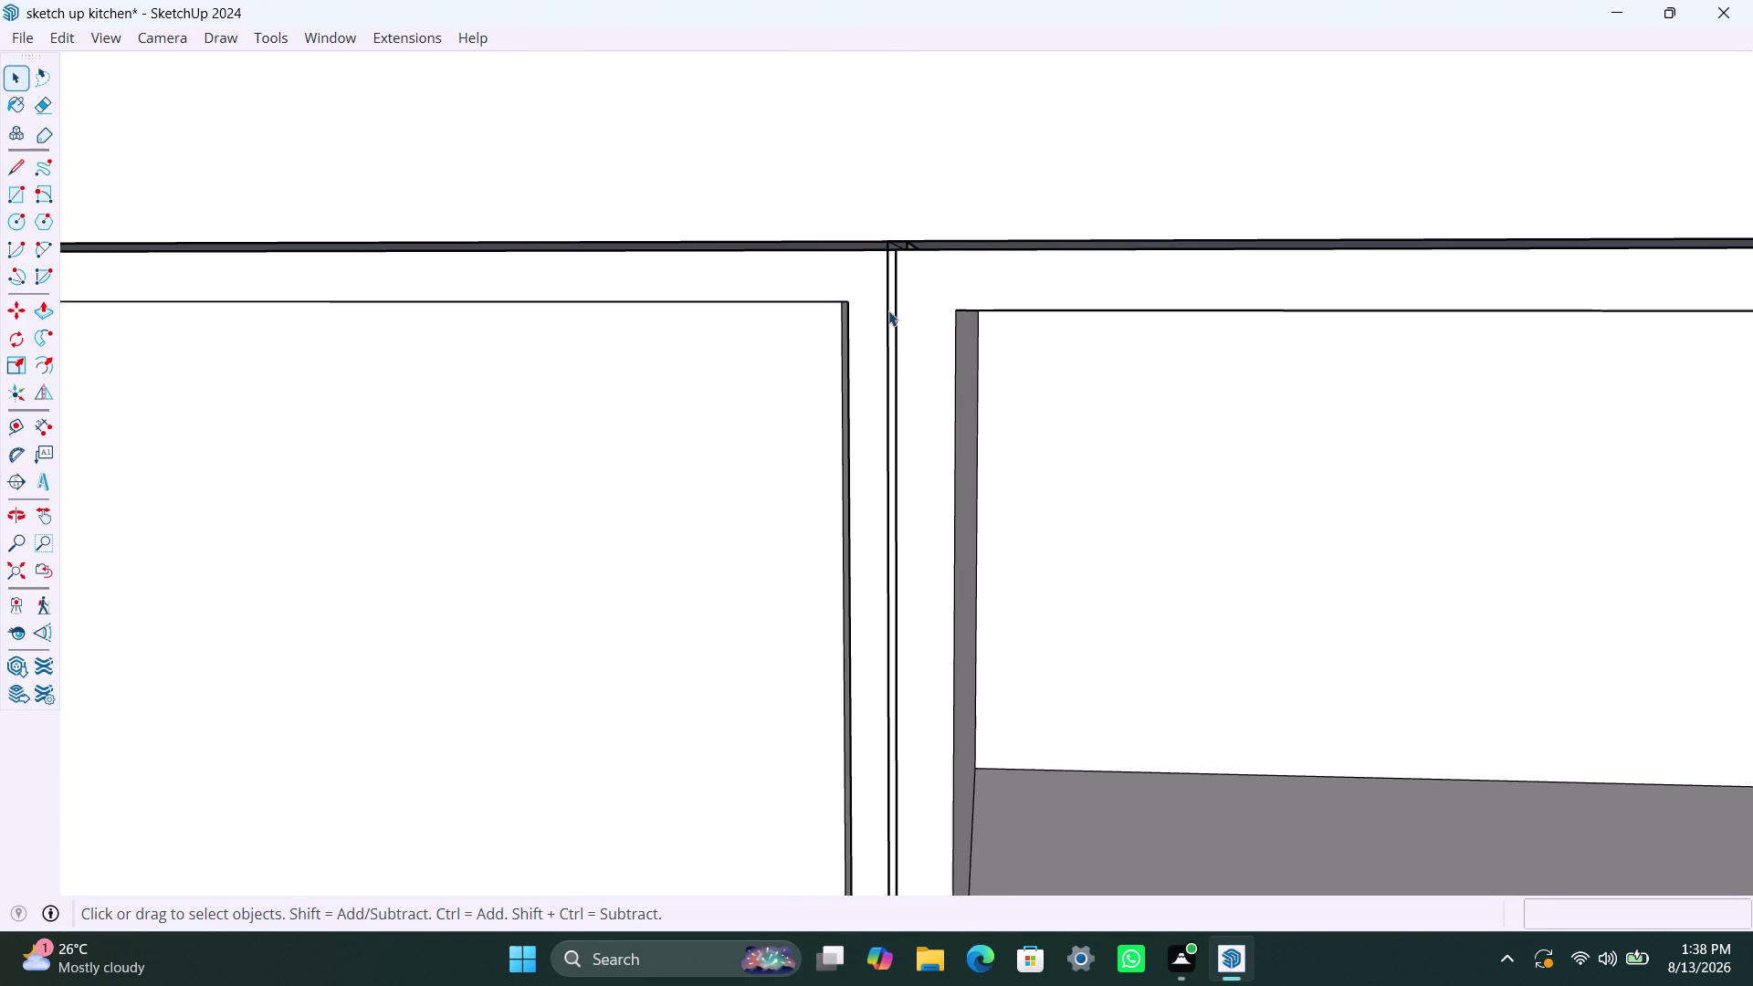
Undo the last four changes to the cabinet model.
click(892, 307)
key(ctrl+z)
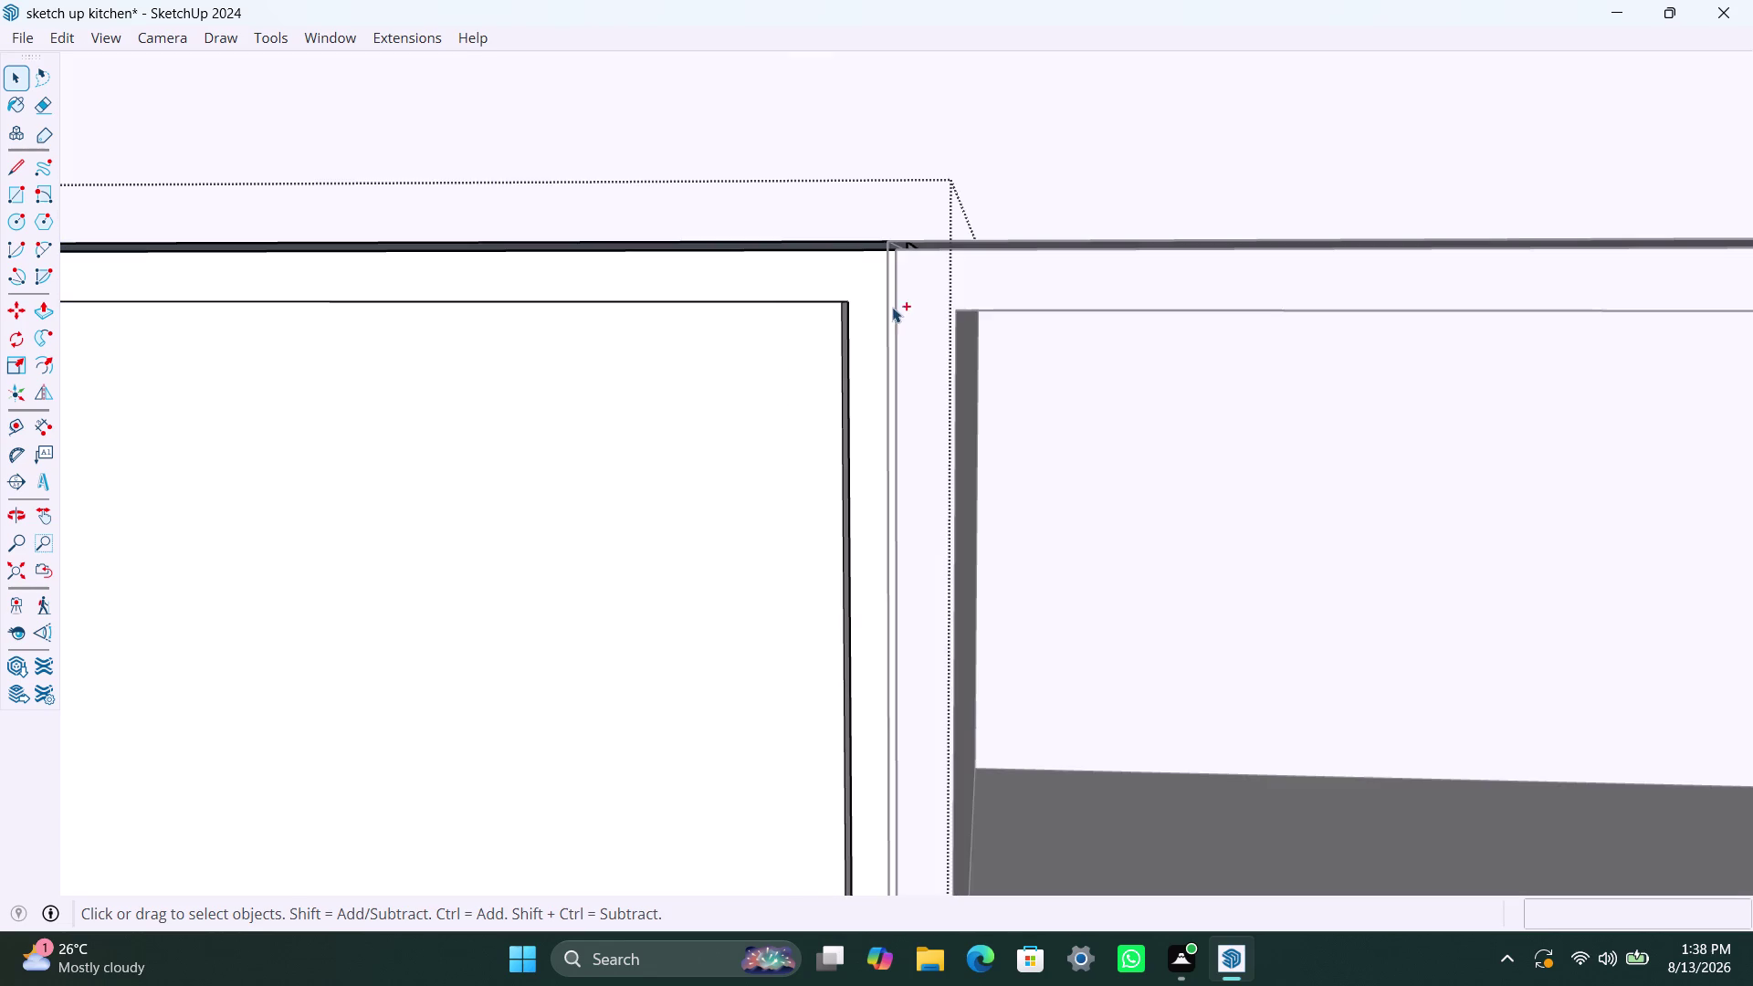
key(ctrl+z)
key(ctrl+z)
key(ctrl+z)
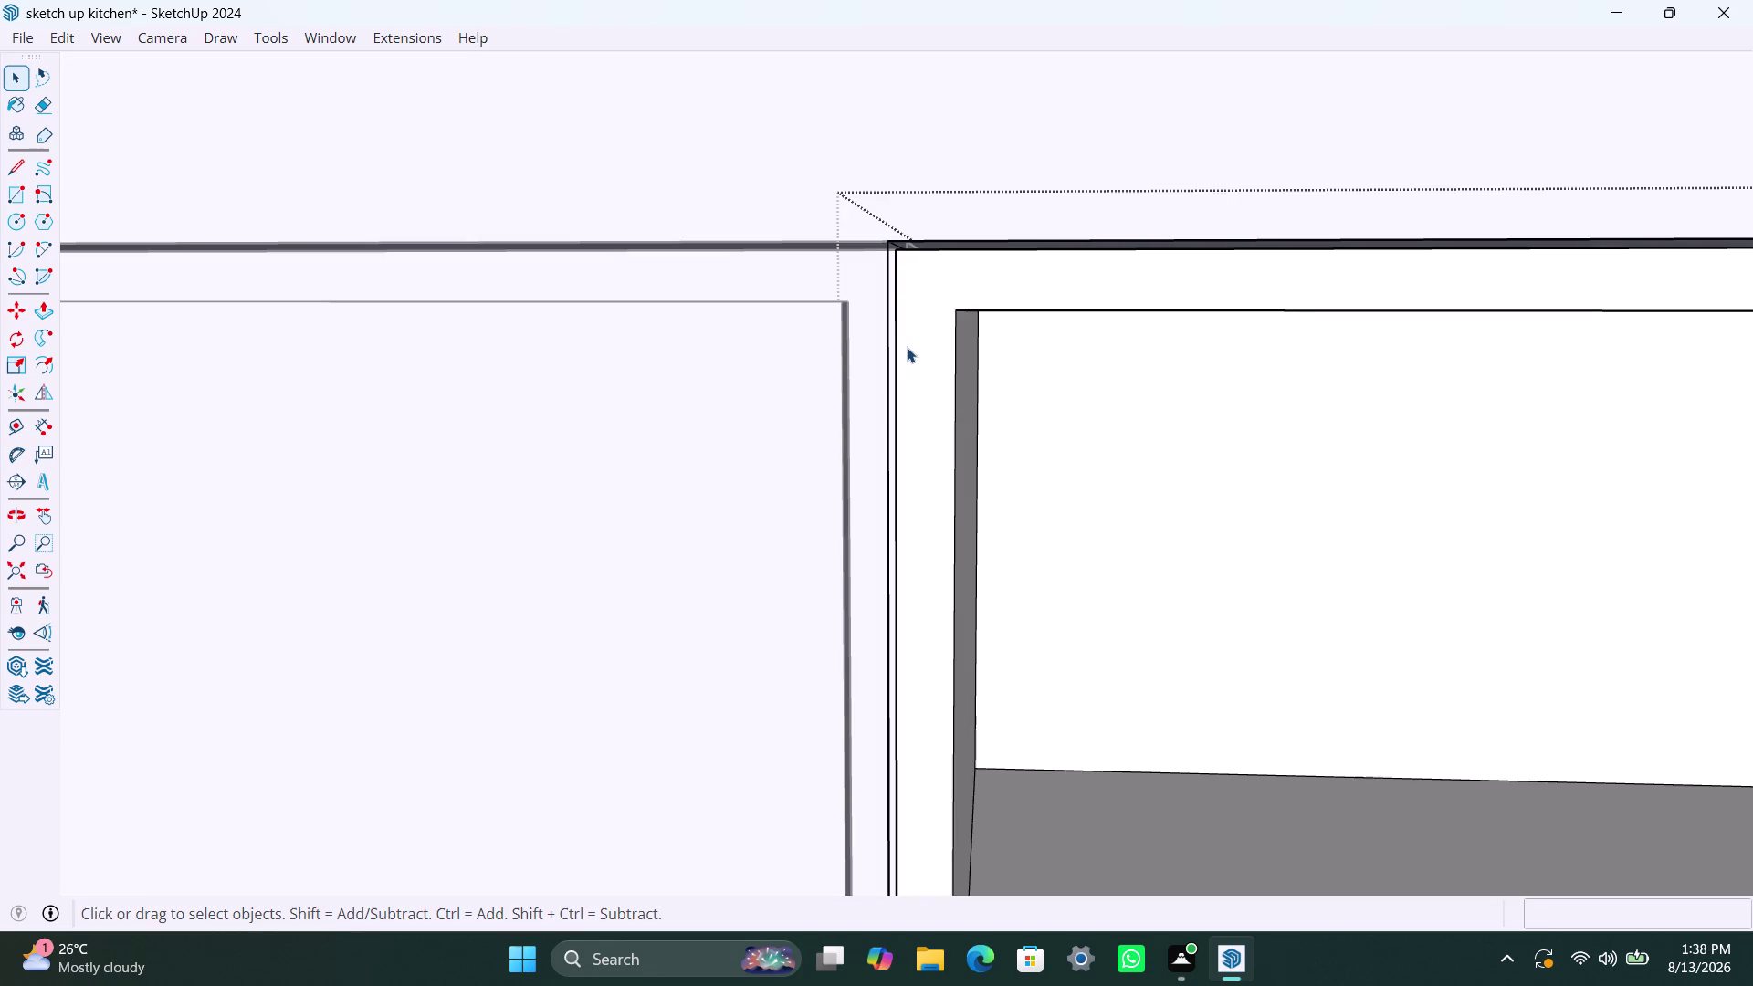
scroll(up, 3)
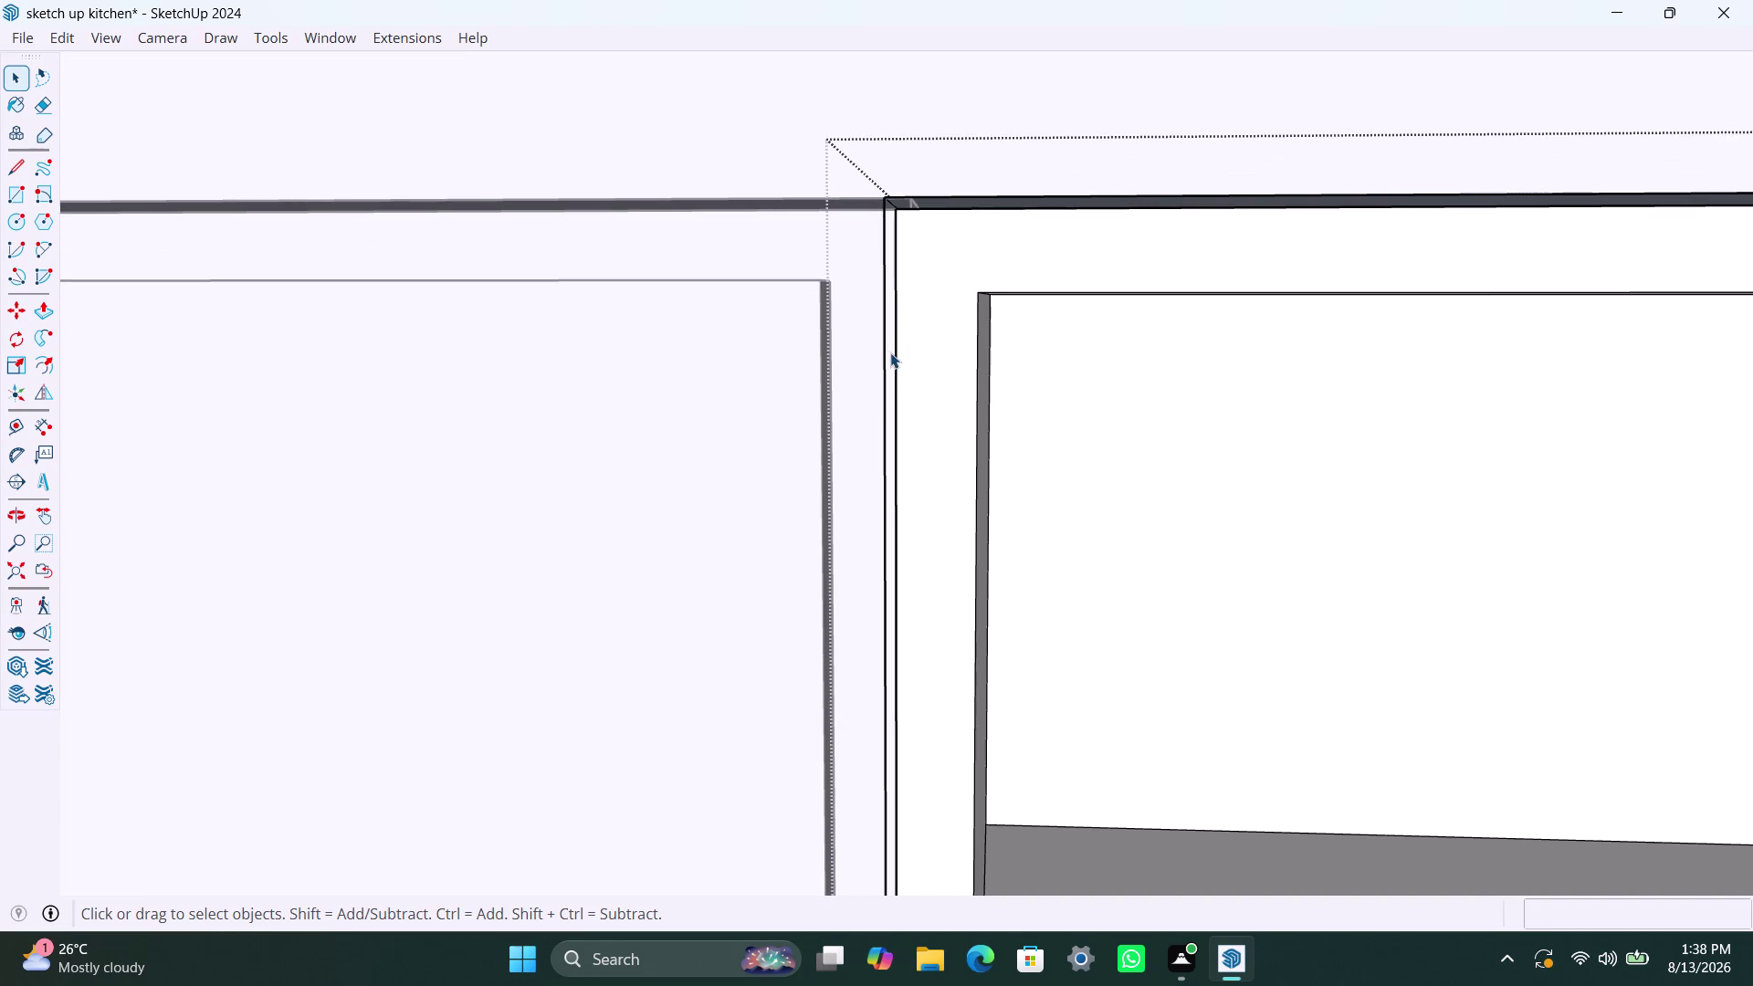
Select the shelf unit and door cabinet geometry, orbiting above to inspect their seam.
click(890, 352)
double_click(891, 352)
double_click(890, 351)
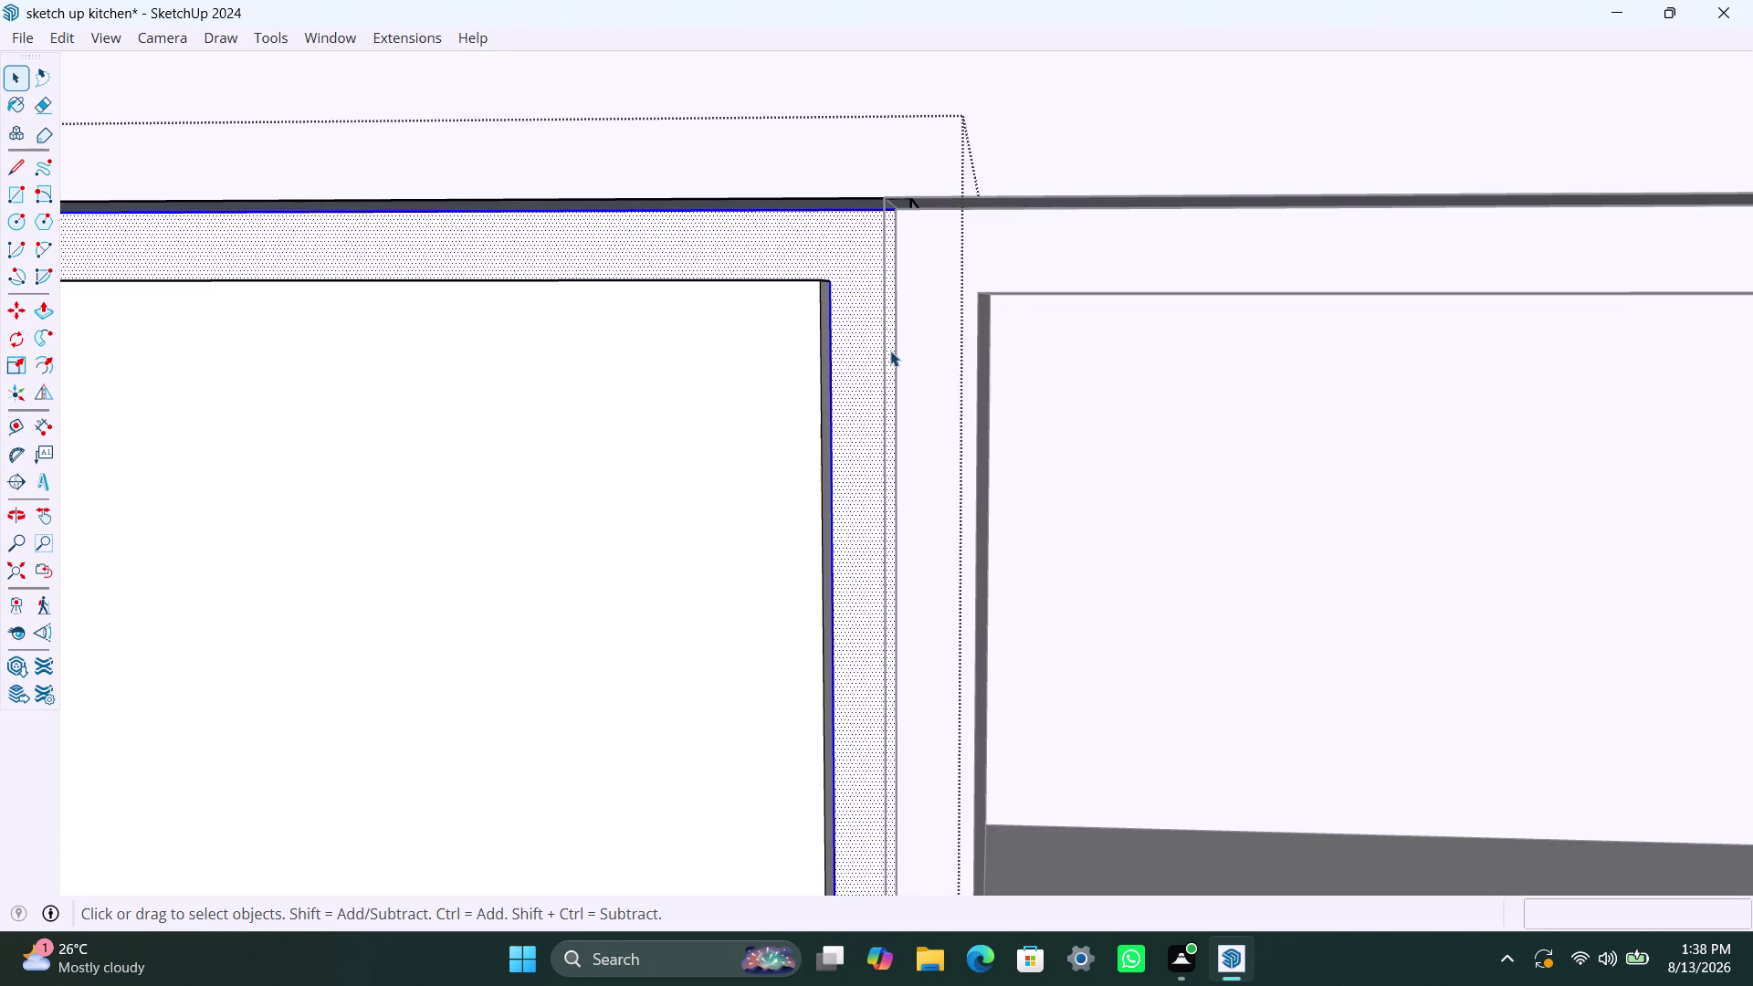
click(911, 342)
click(908, 353)
scroll(up, 3)
middle_drag(894, 521, 948, 549)
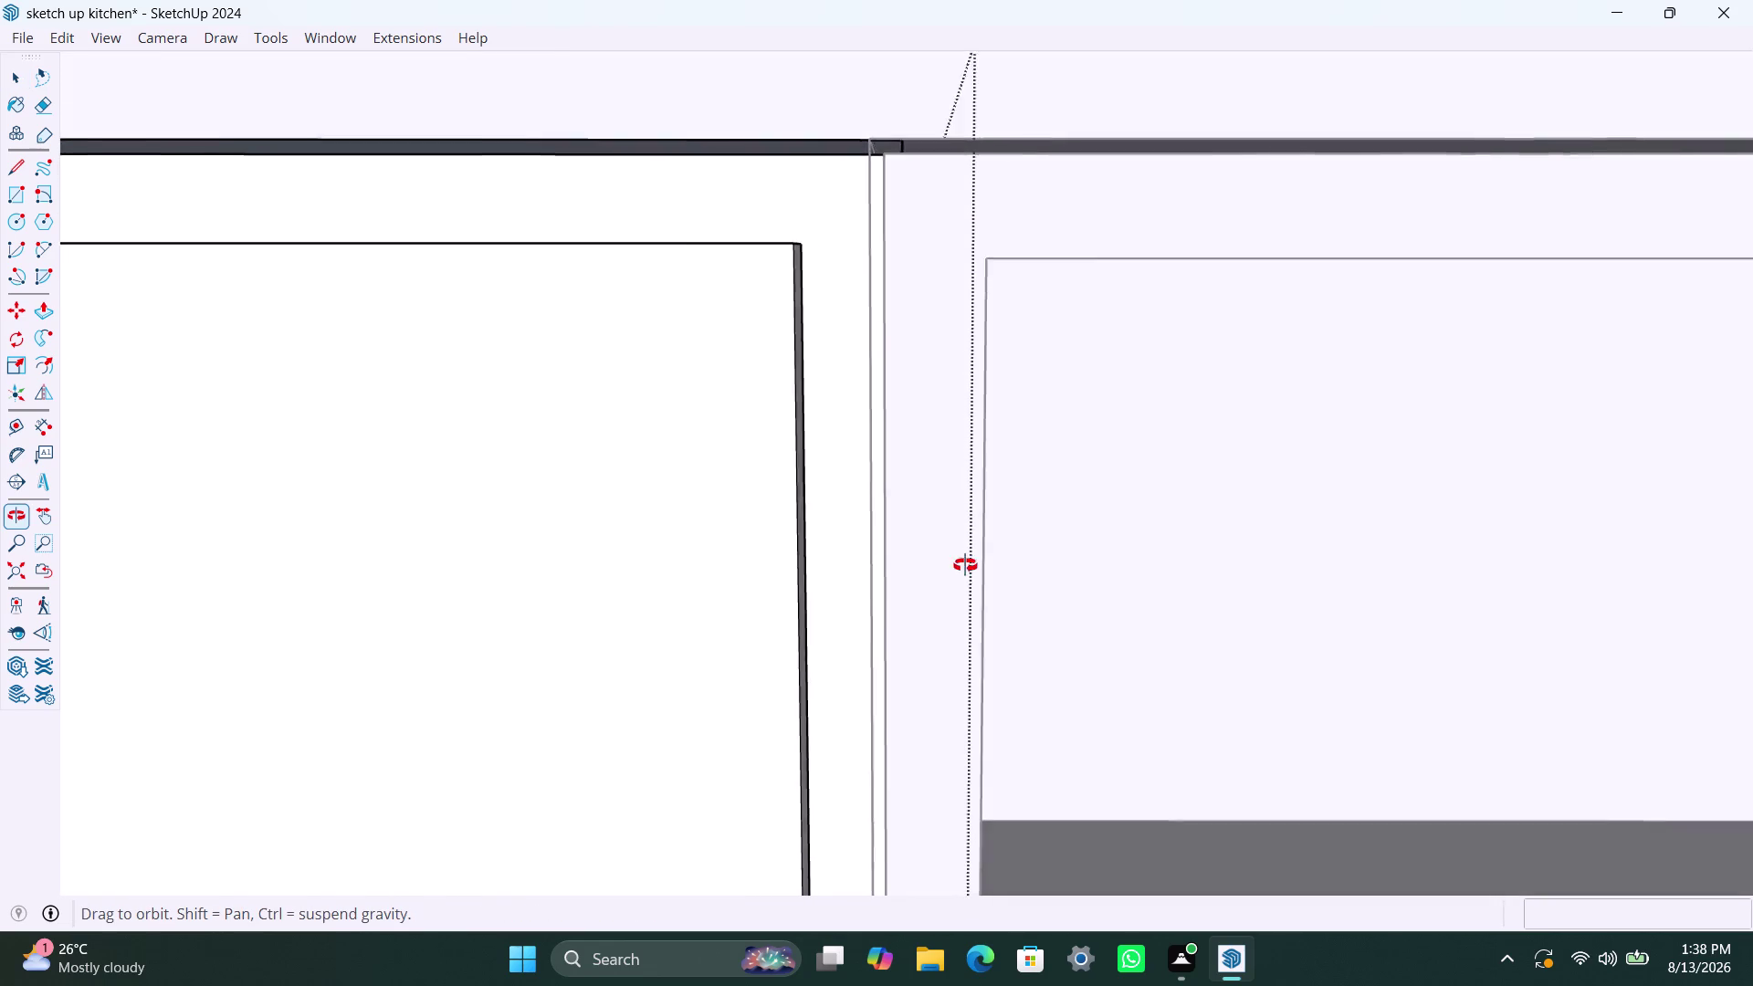
middle_drag(947, 549, 907, 683)
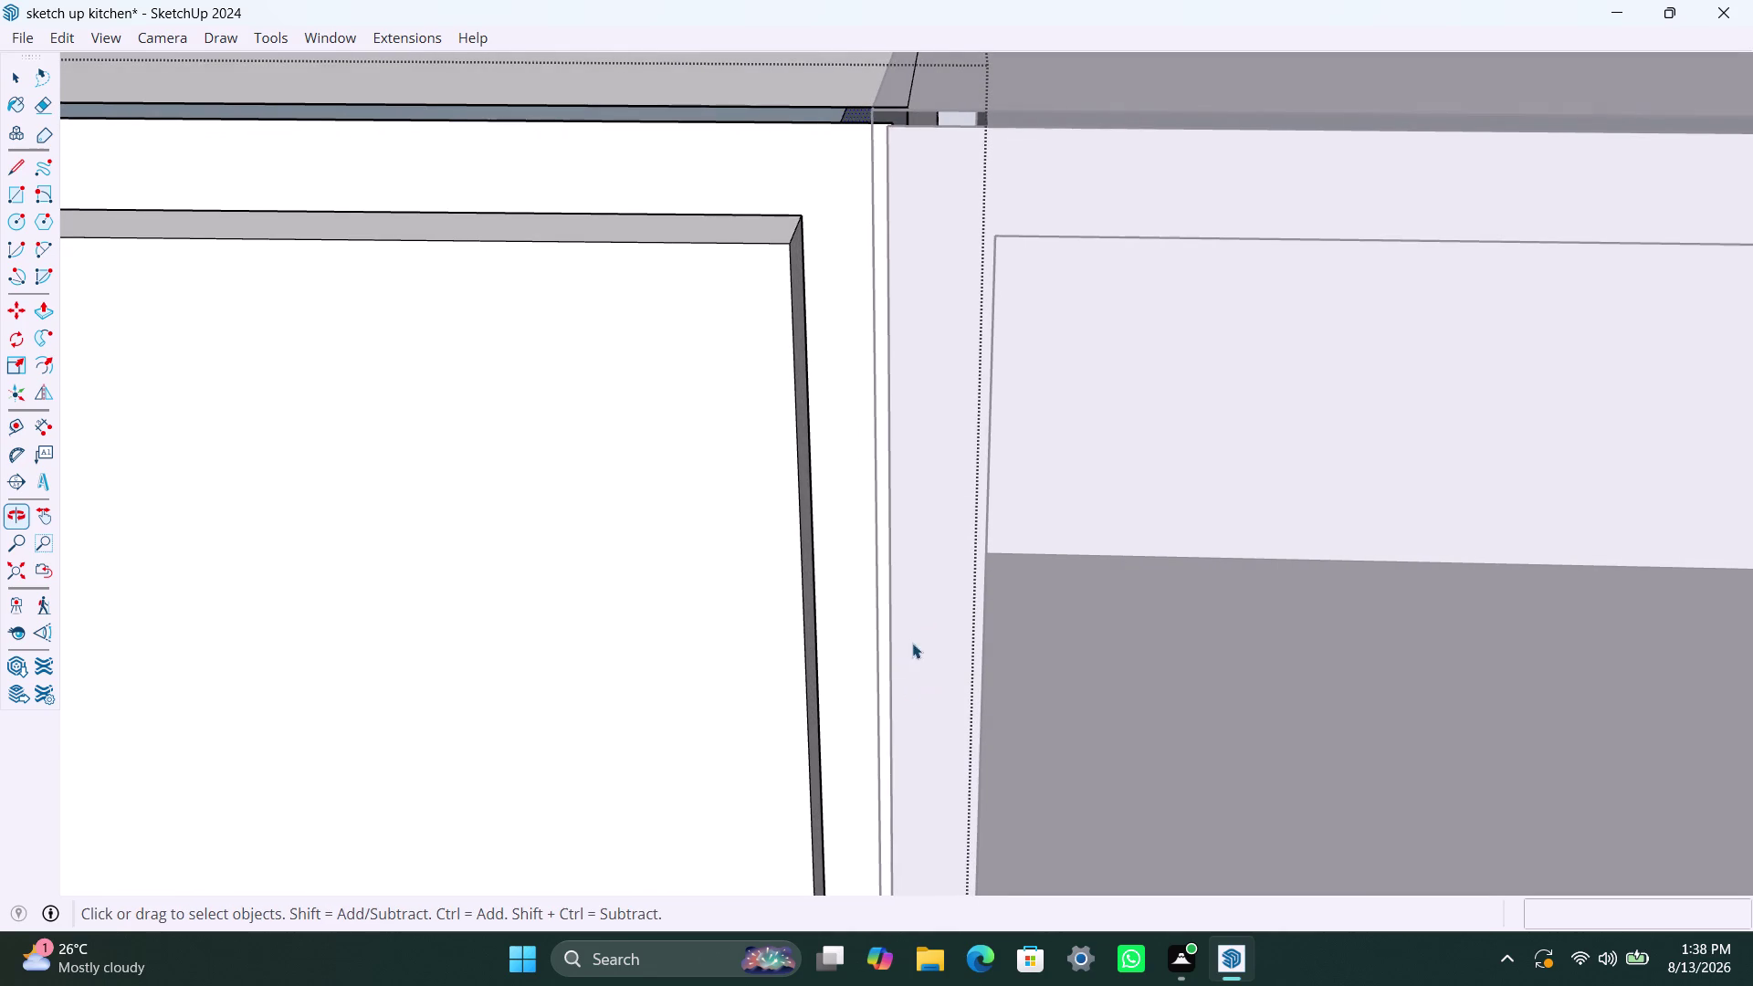
click(914, 388)
scroll(down, 3)
middle_drag(1012, 511, 926, 499)
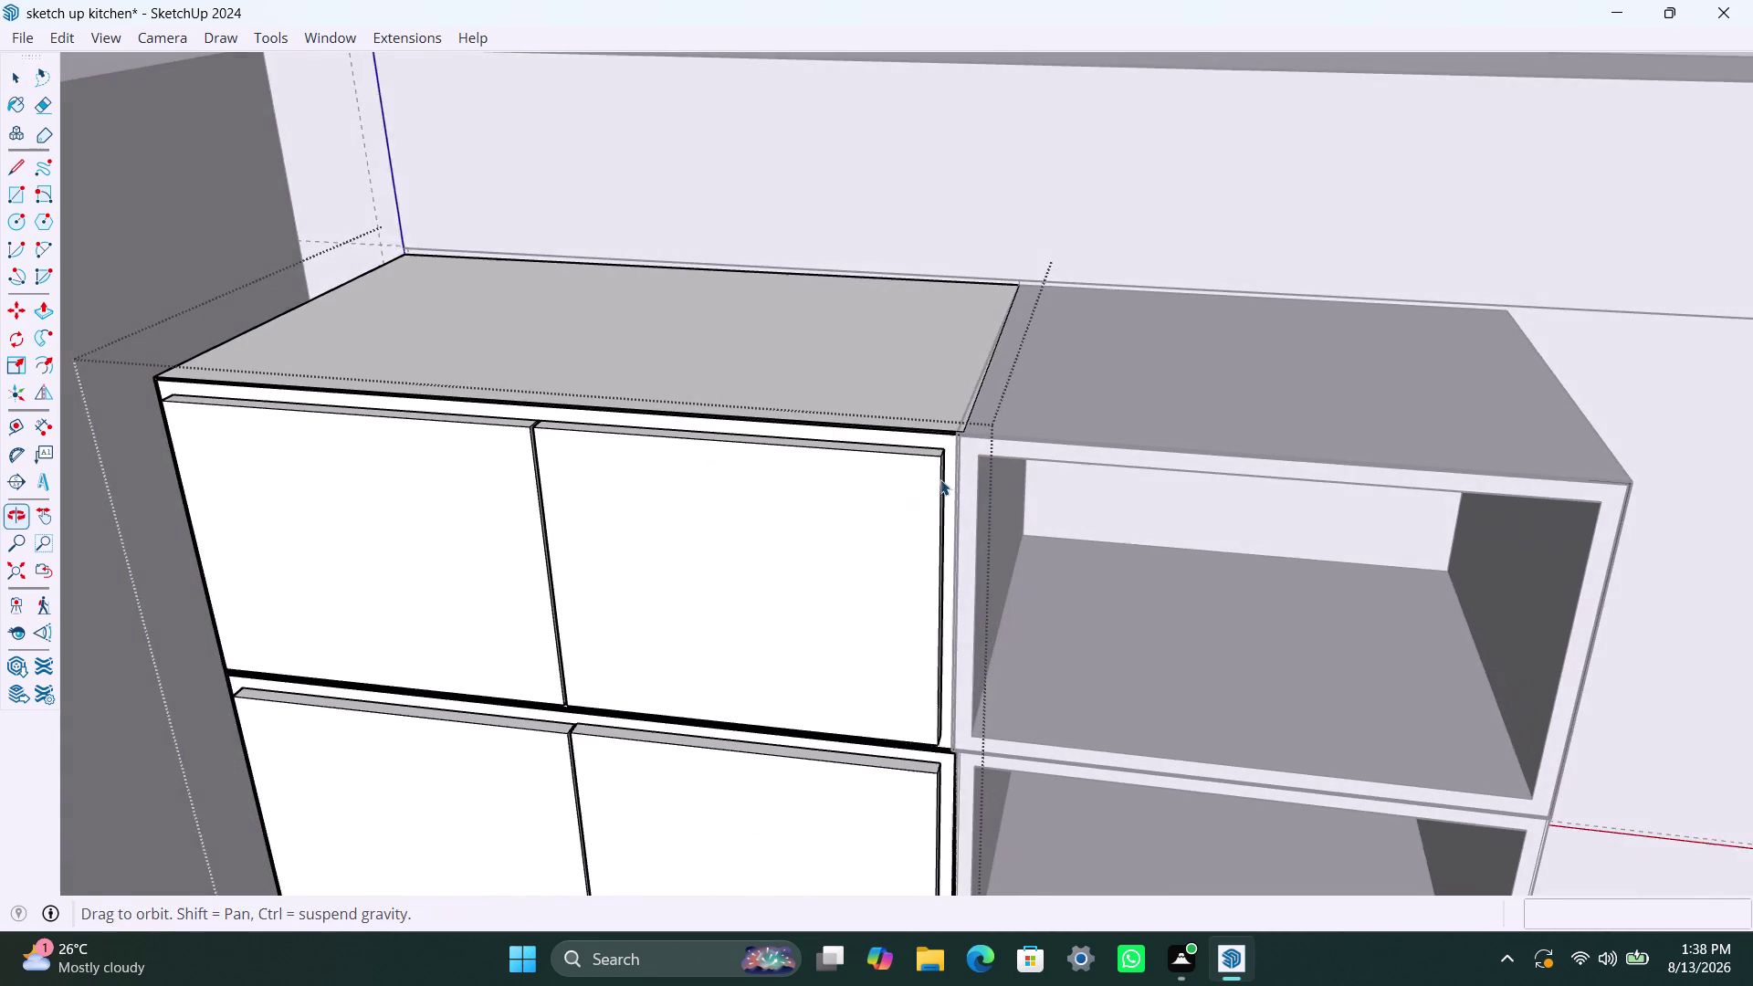
click(1700, 677)
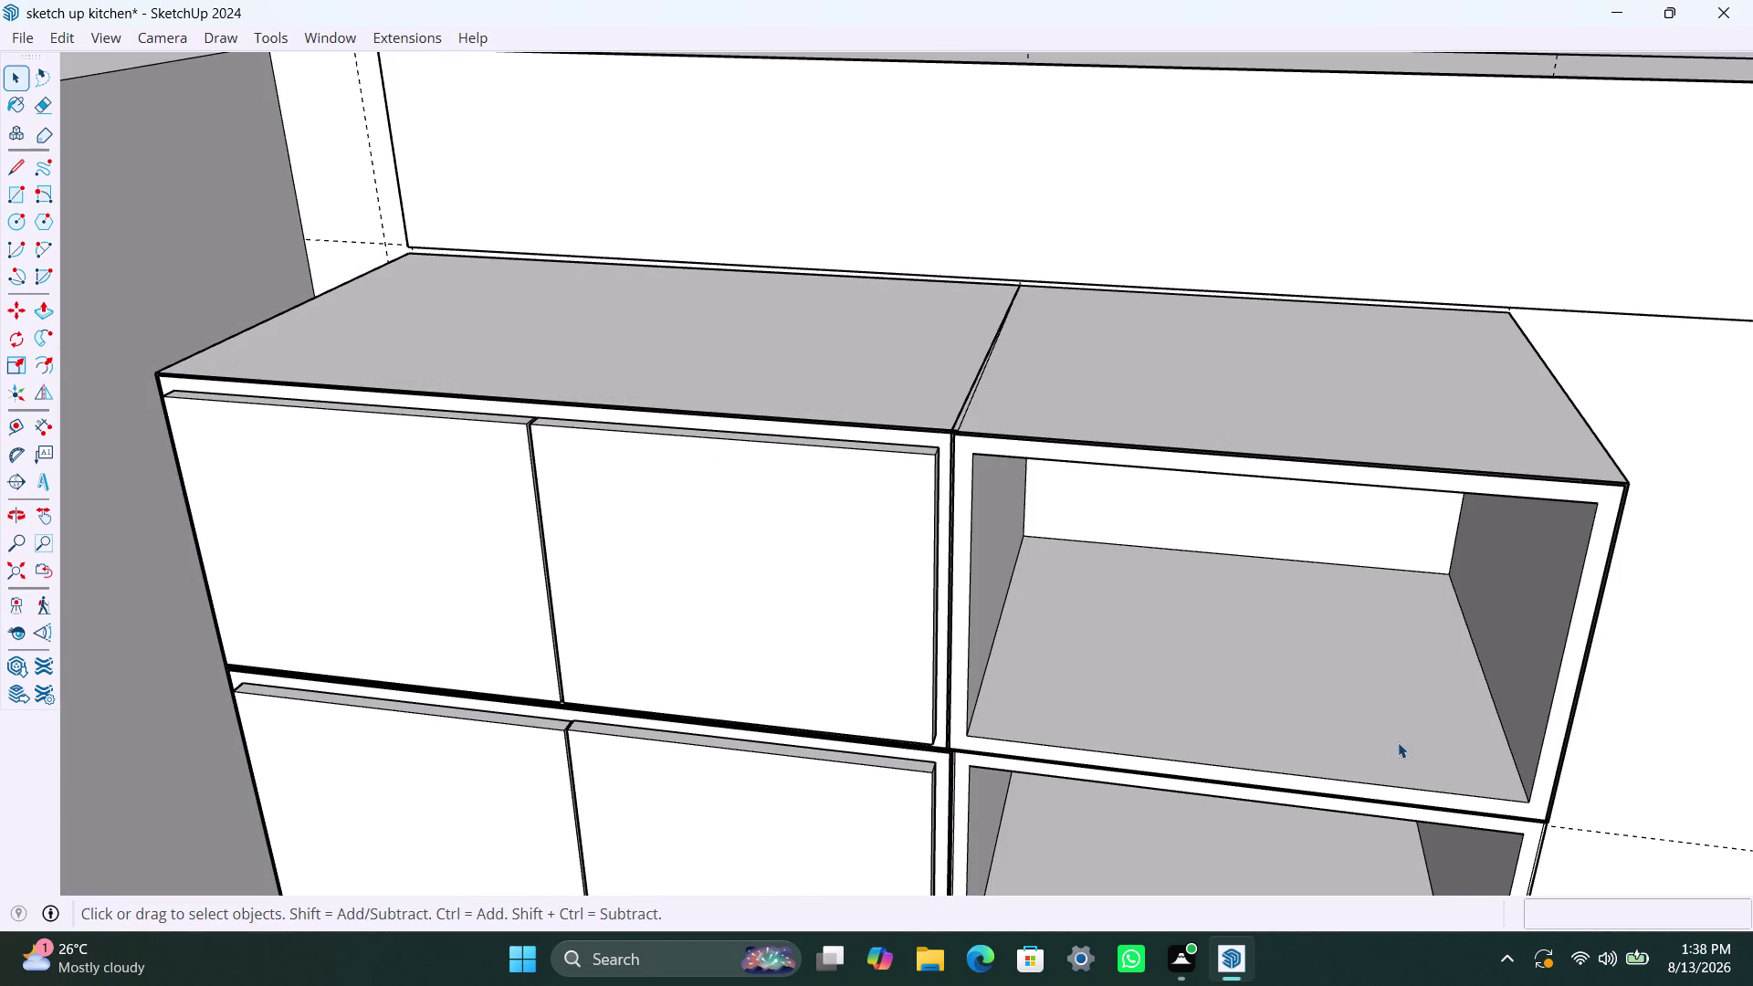
Move the top open shelf unit by its corner toward the door cabinet.
click(1000, 747)
key(m)
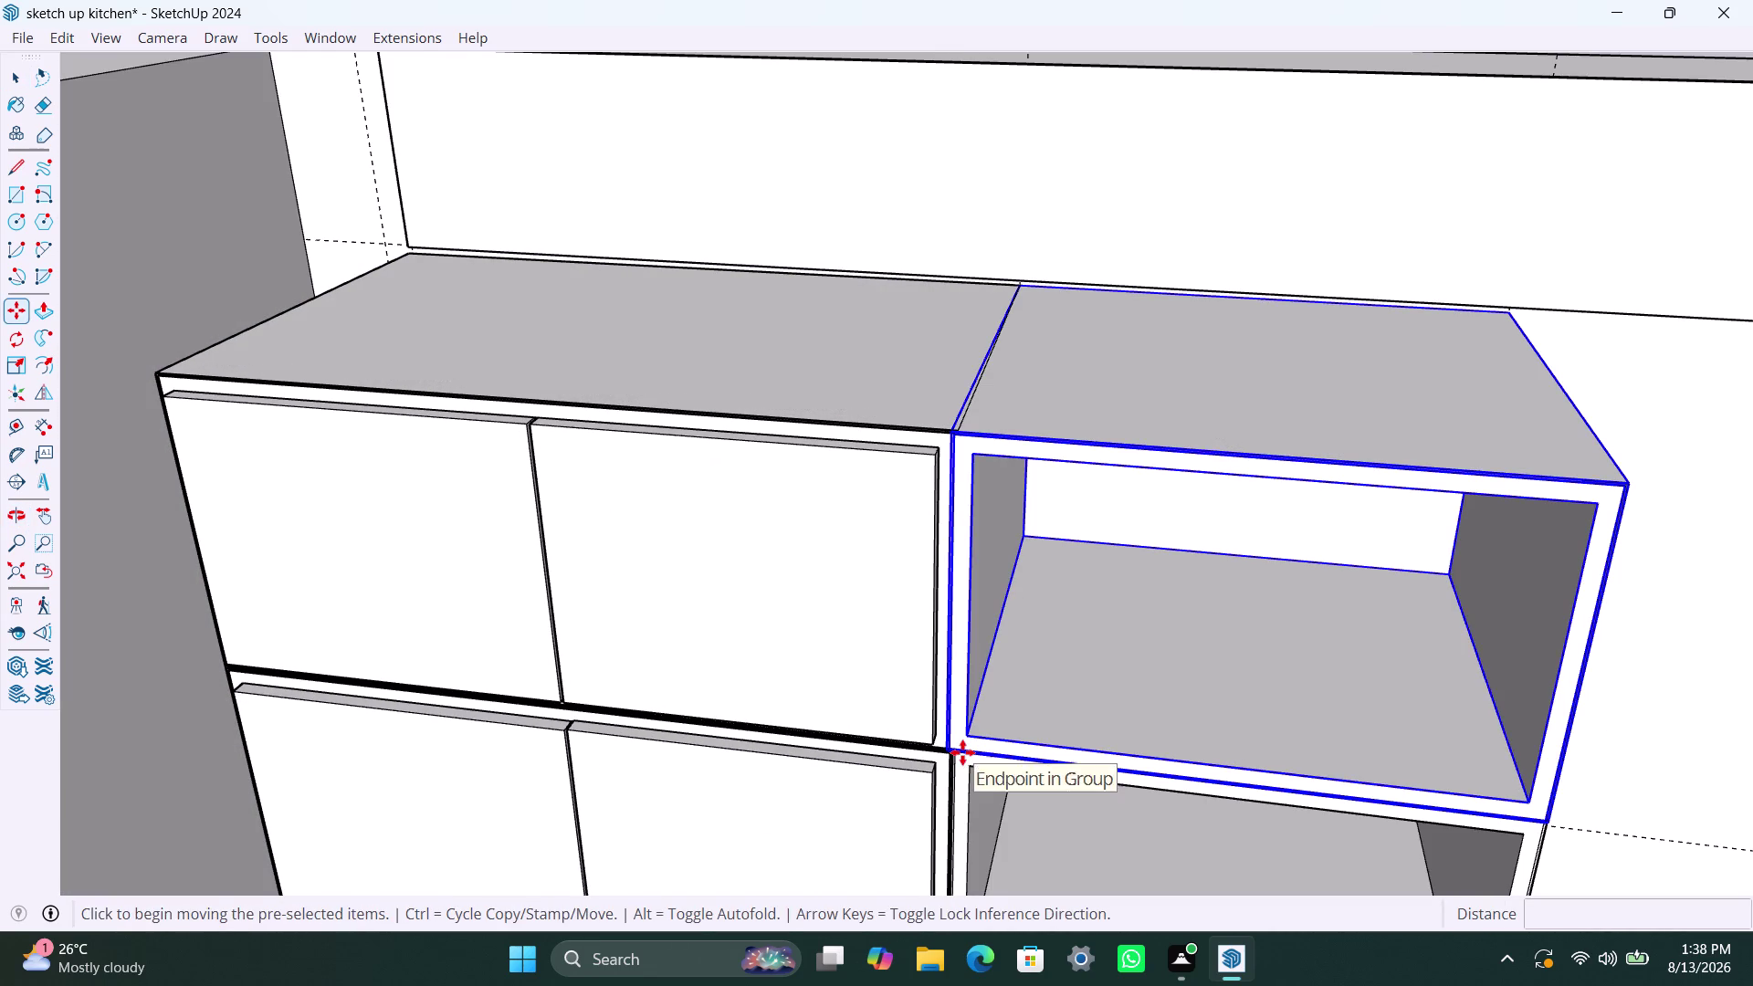
click(960, 753)
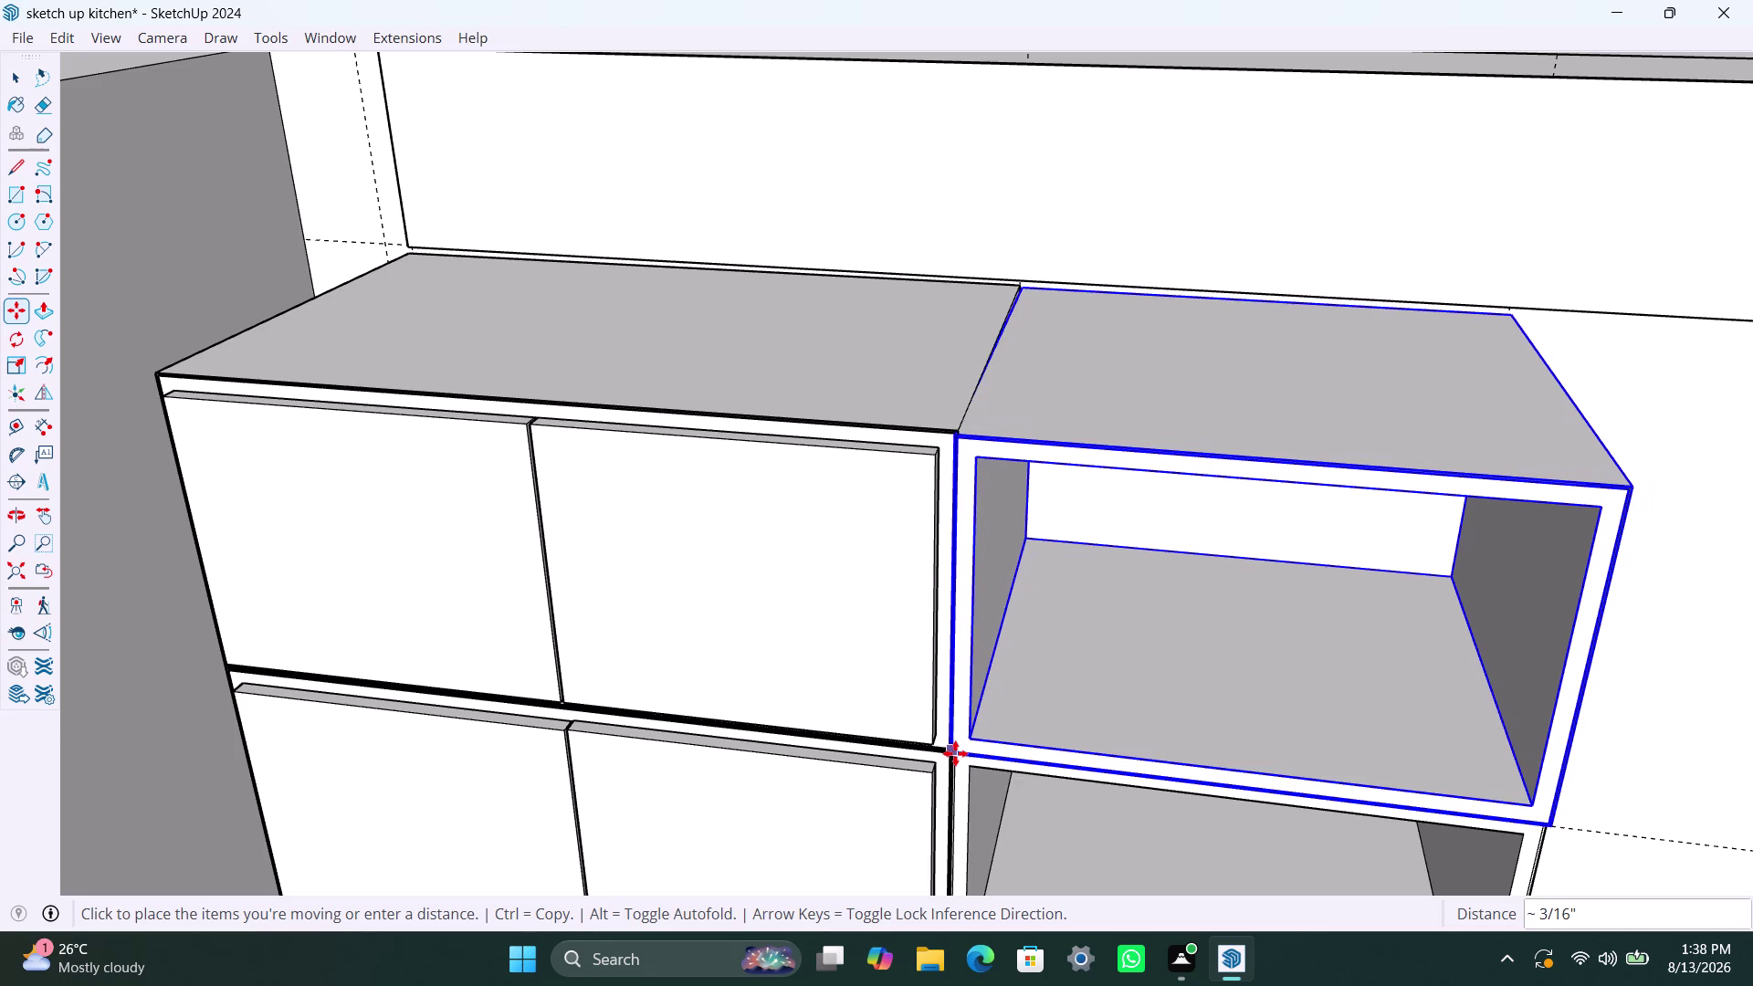
click(955, 753)
key(space)
scroll(up, 3)
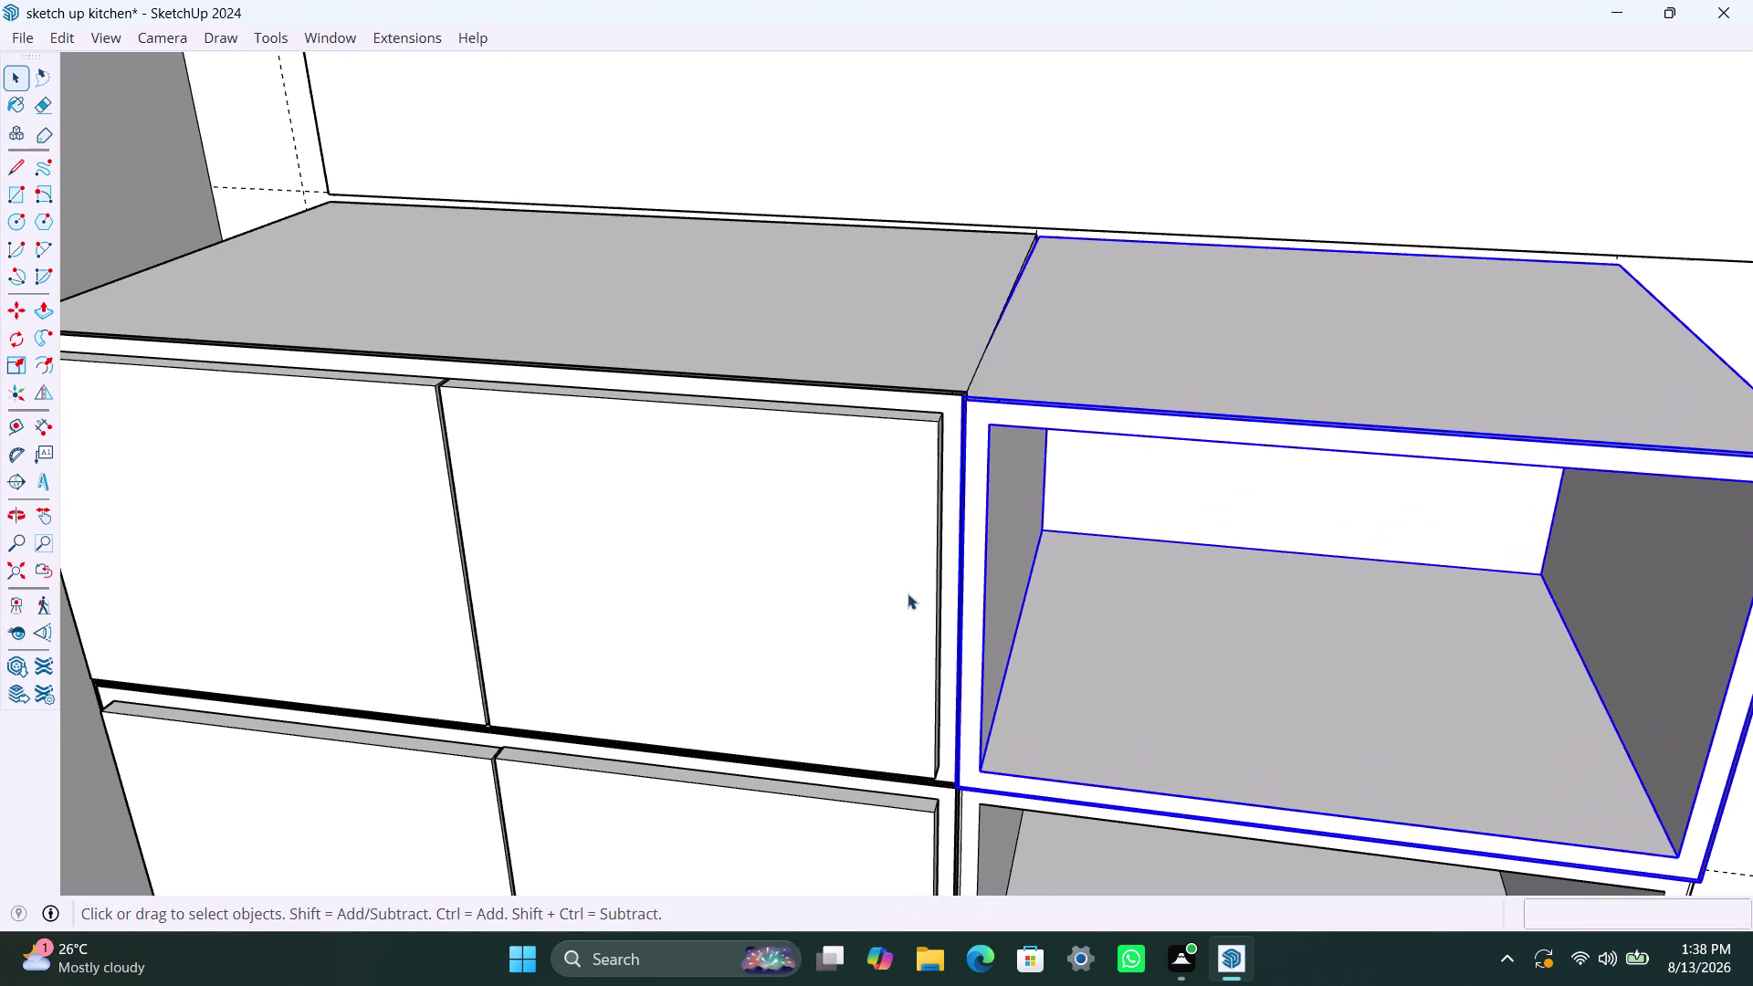
middle_drag(896, 605, 1013, 642)
scroll(up, 3)
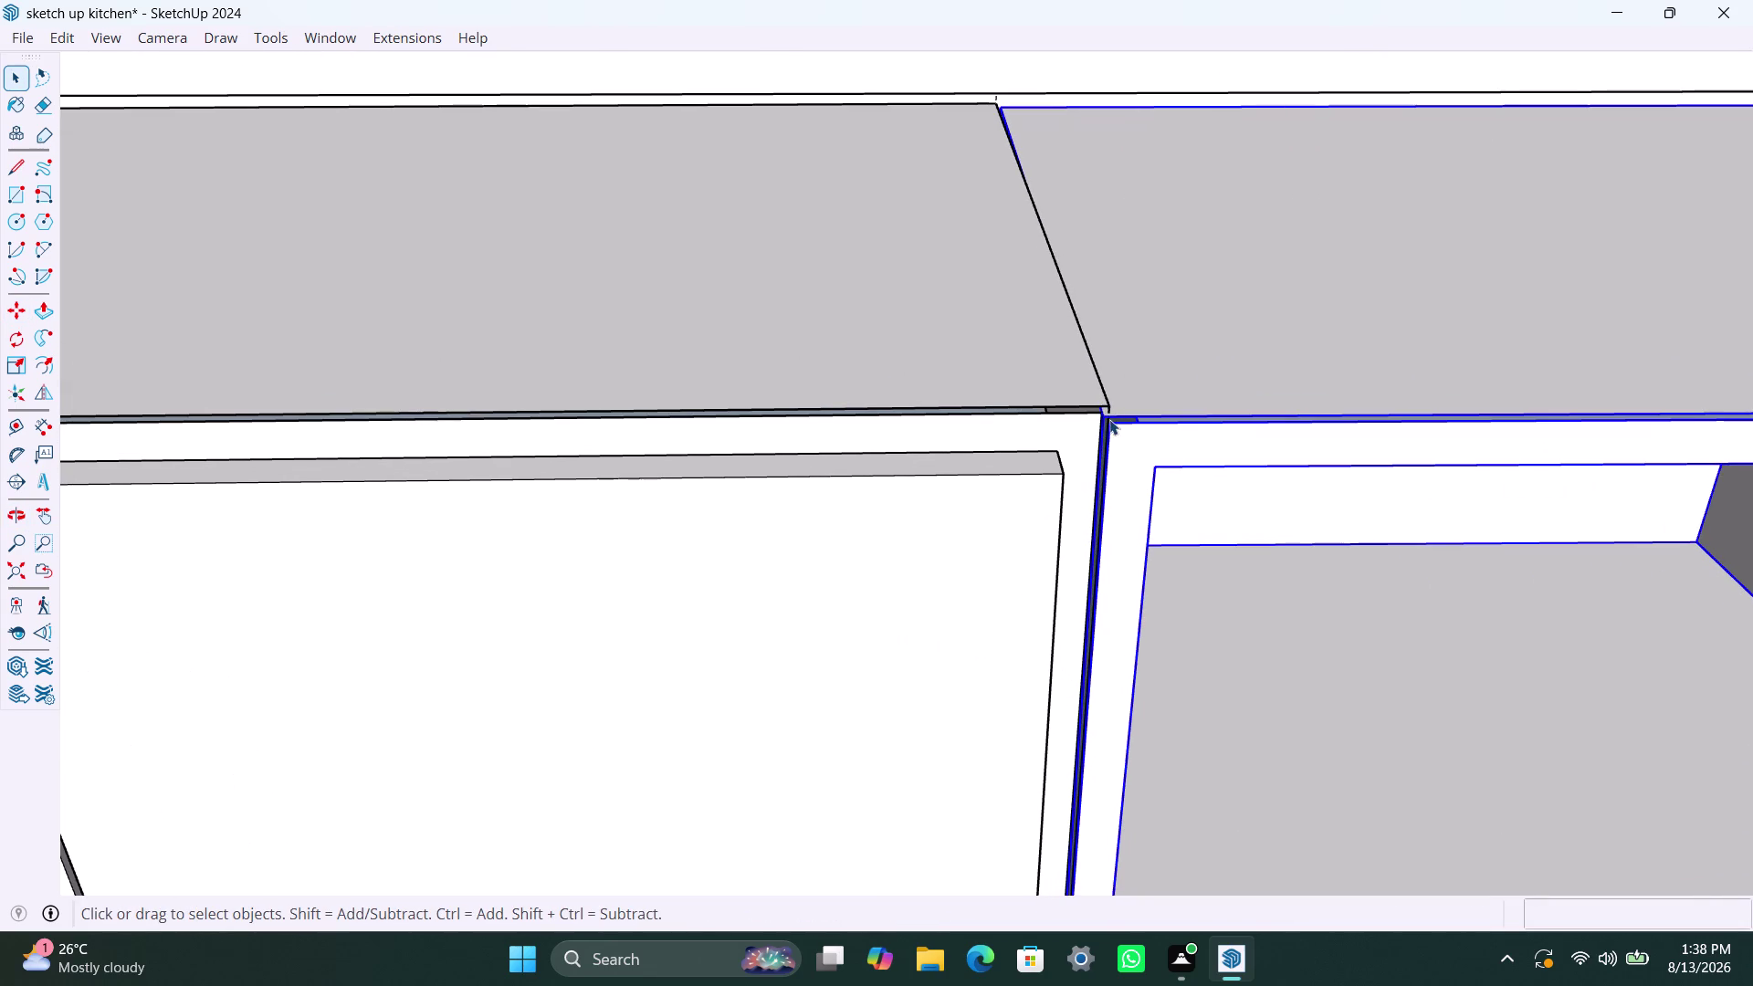
Snap the shelf unit's top corner flush to the door cabinet's corner.
key(m)
click(1109, 419)
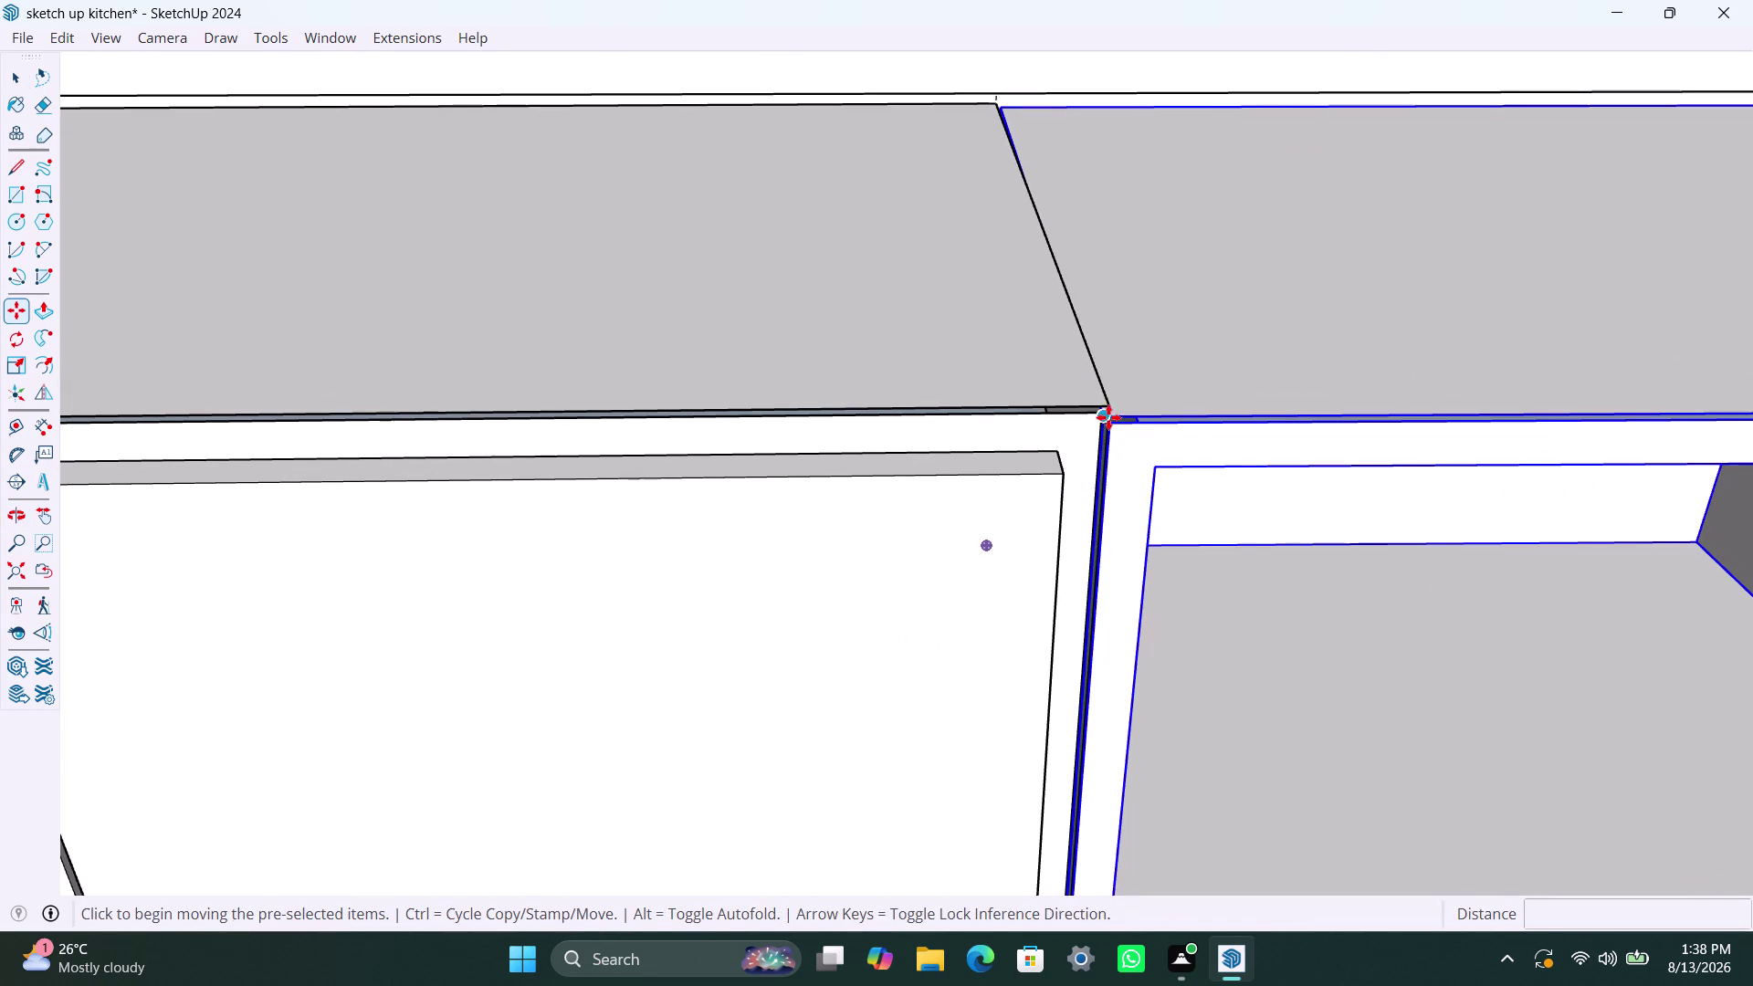
click(1115, 406)
key(space)
scroll(down, 3)
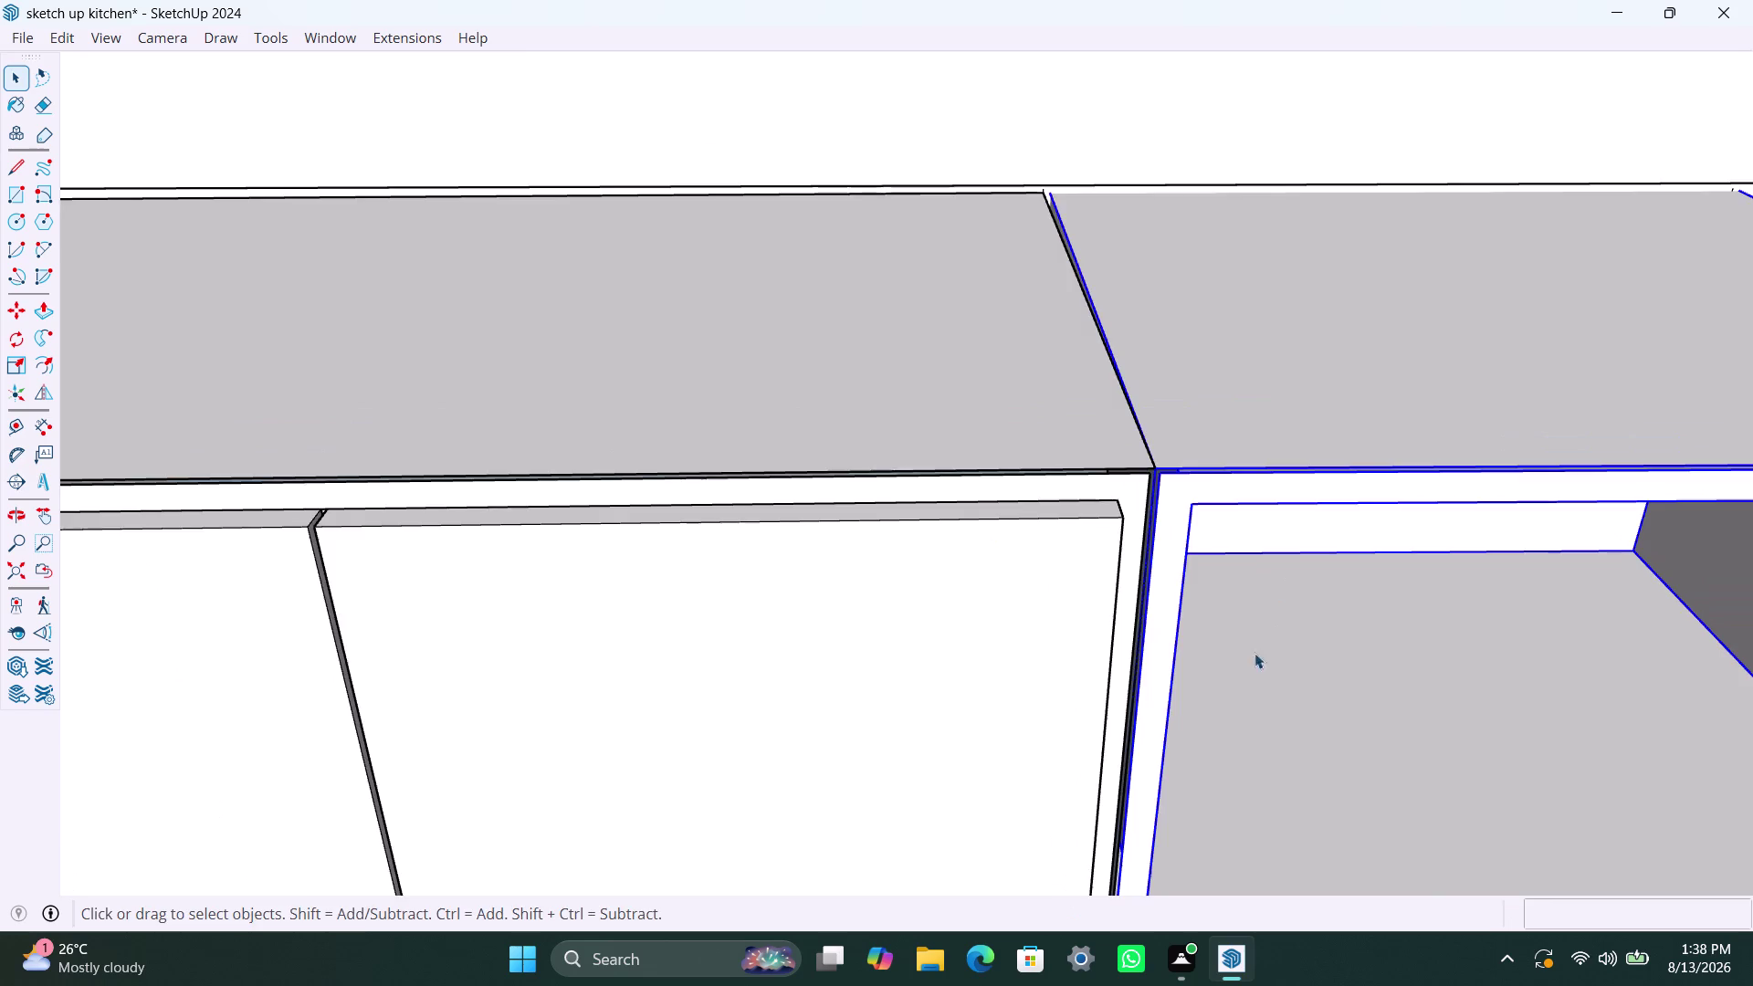
middle_drag(1255, 652, 1050, 539)
Clear the selection and orbit around the front to check the joints between rows.
click(1061, 588)
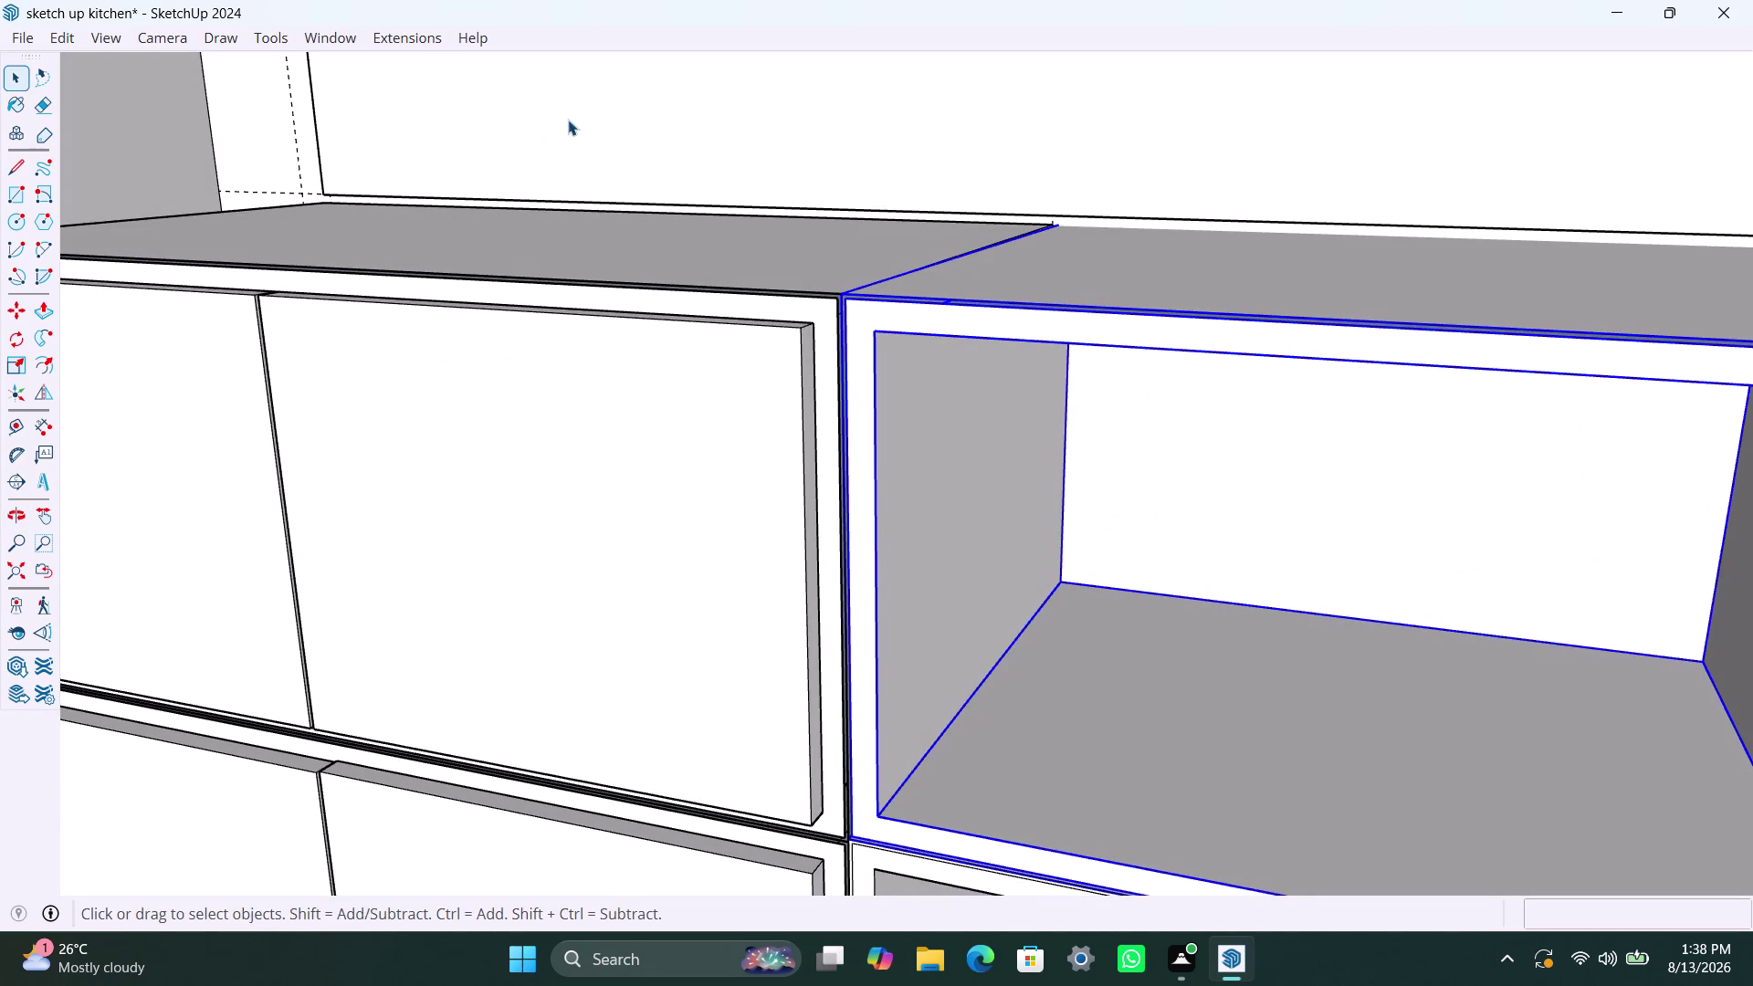
click(571, 118)
scroll(down, 3)
middle_drag(682, 587, 848, 605)
scroll(up, 3)
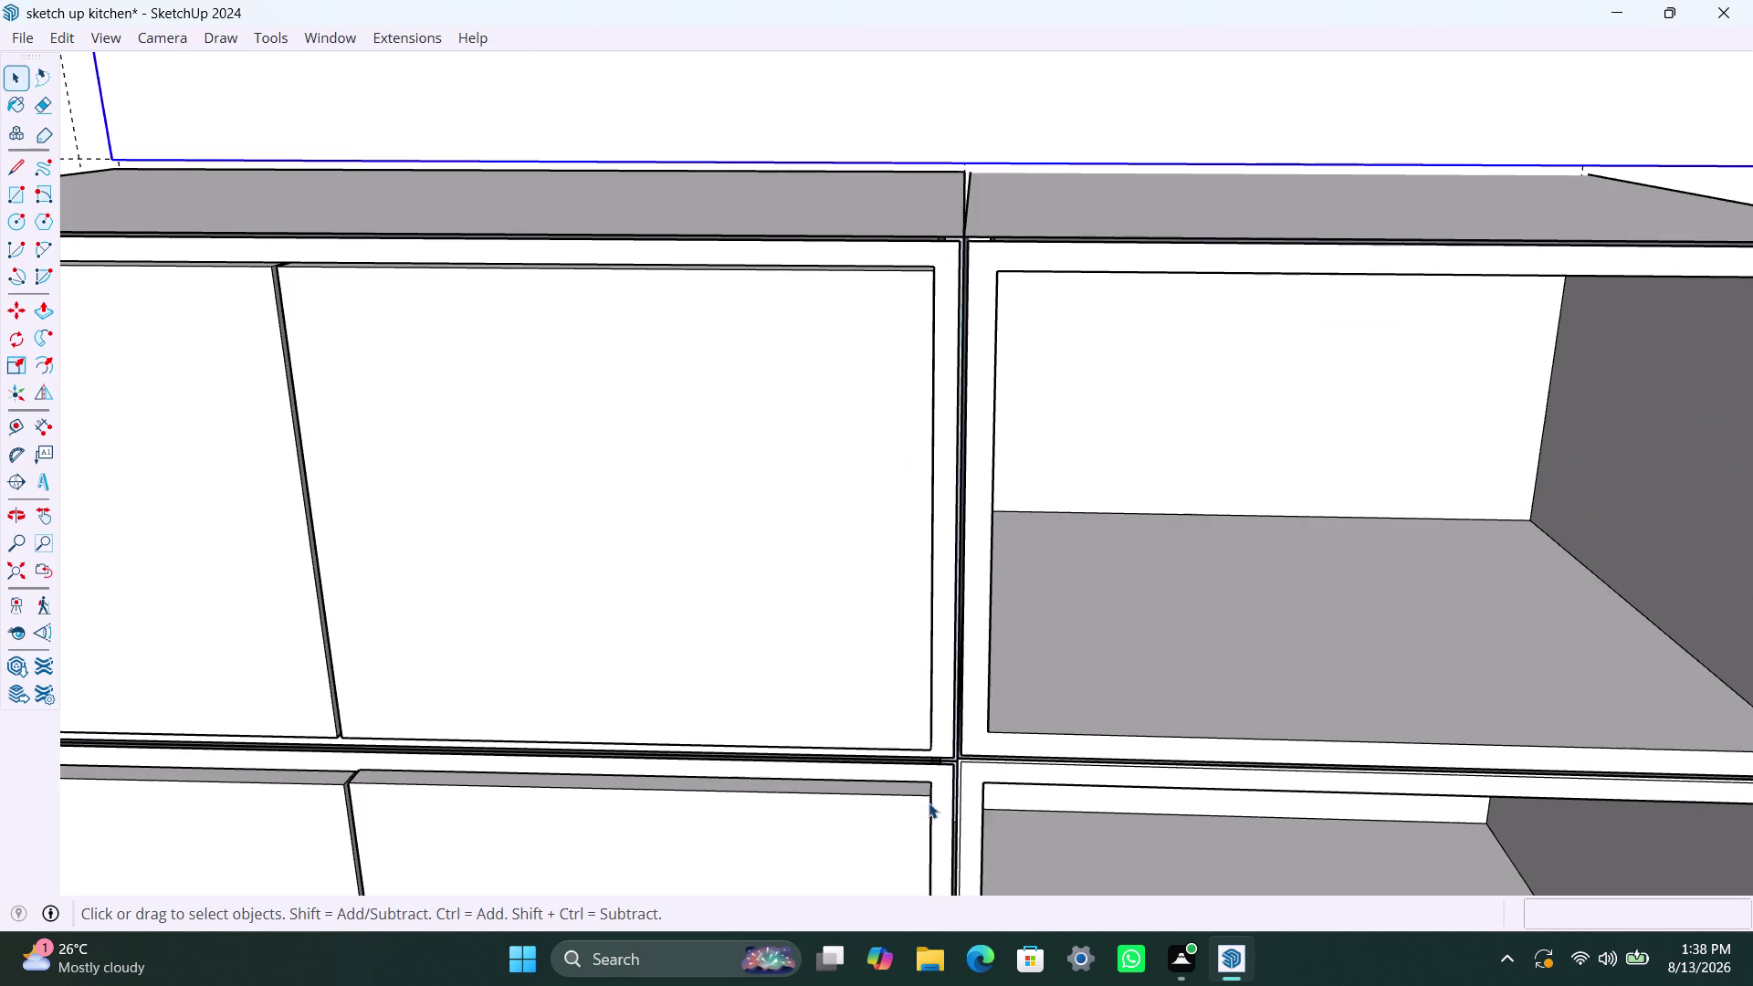
middle_drag(929, 802, 858, 554)
scroll(up, 3)
Enter the lower open shelf unit group and delete the selected geometry.
scroll(up, 3)
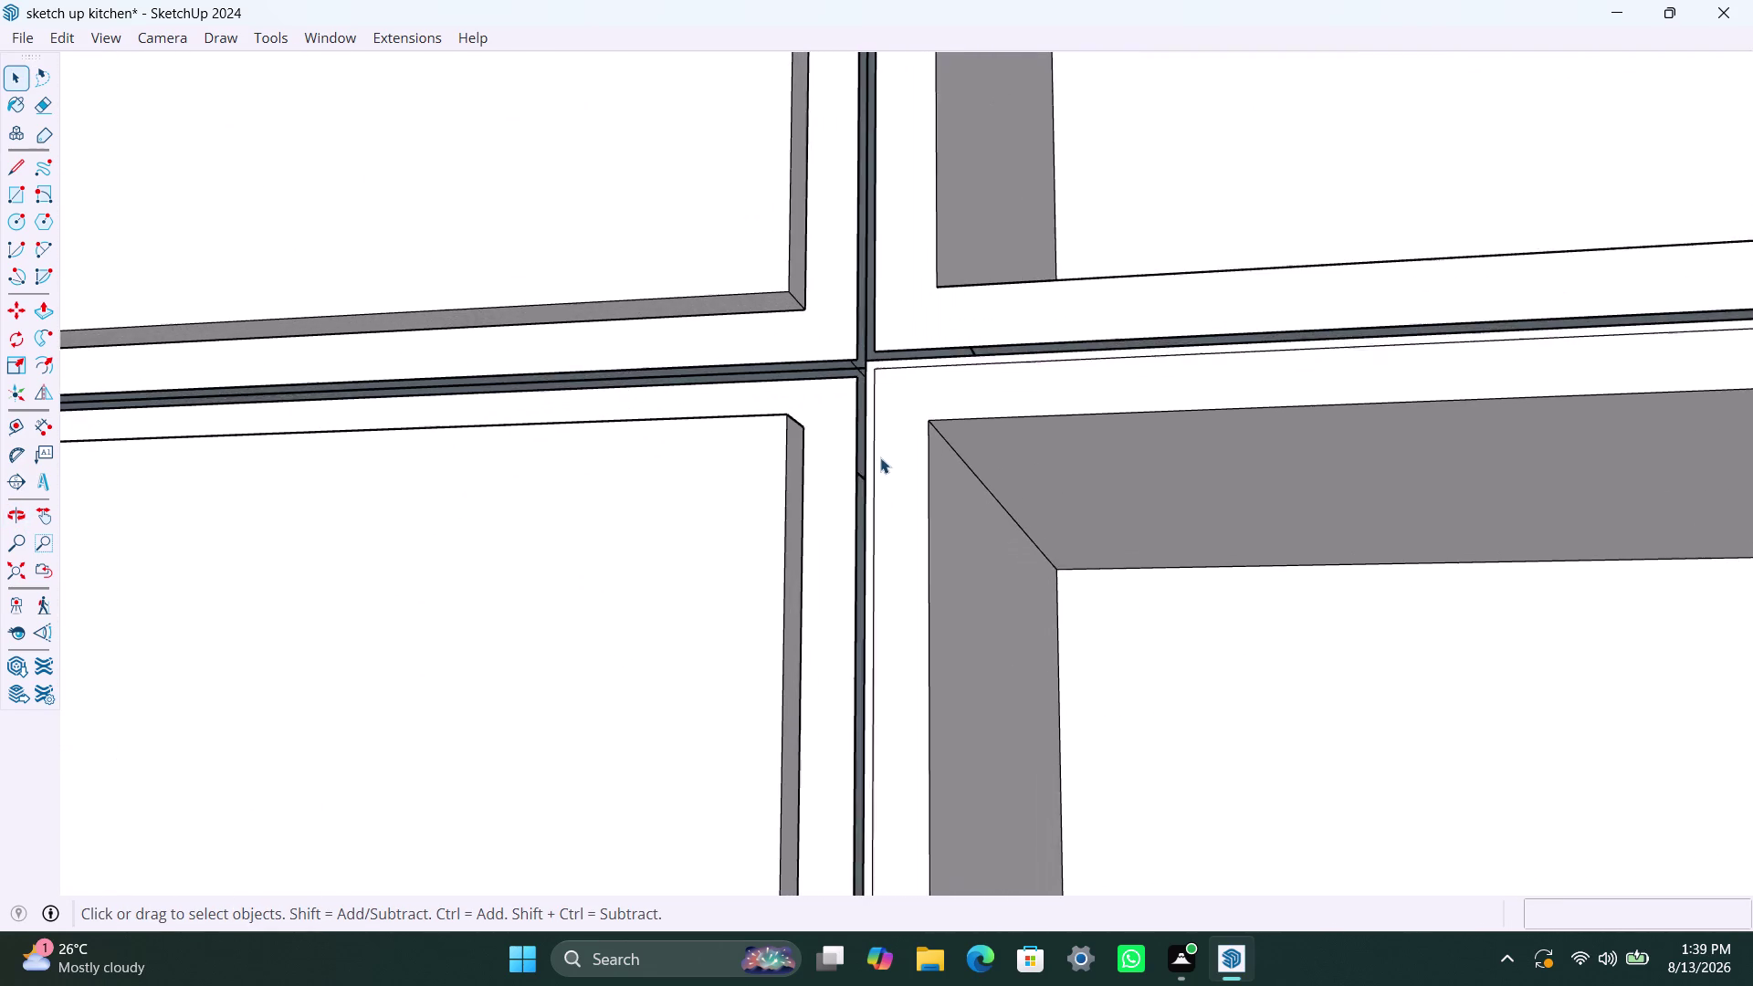
click(867, 426)
double_click(867, 425)
click(867, 426)
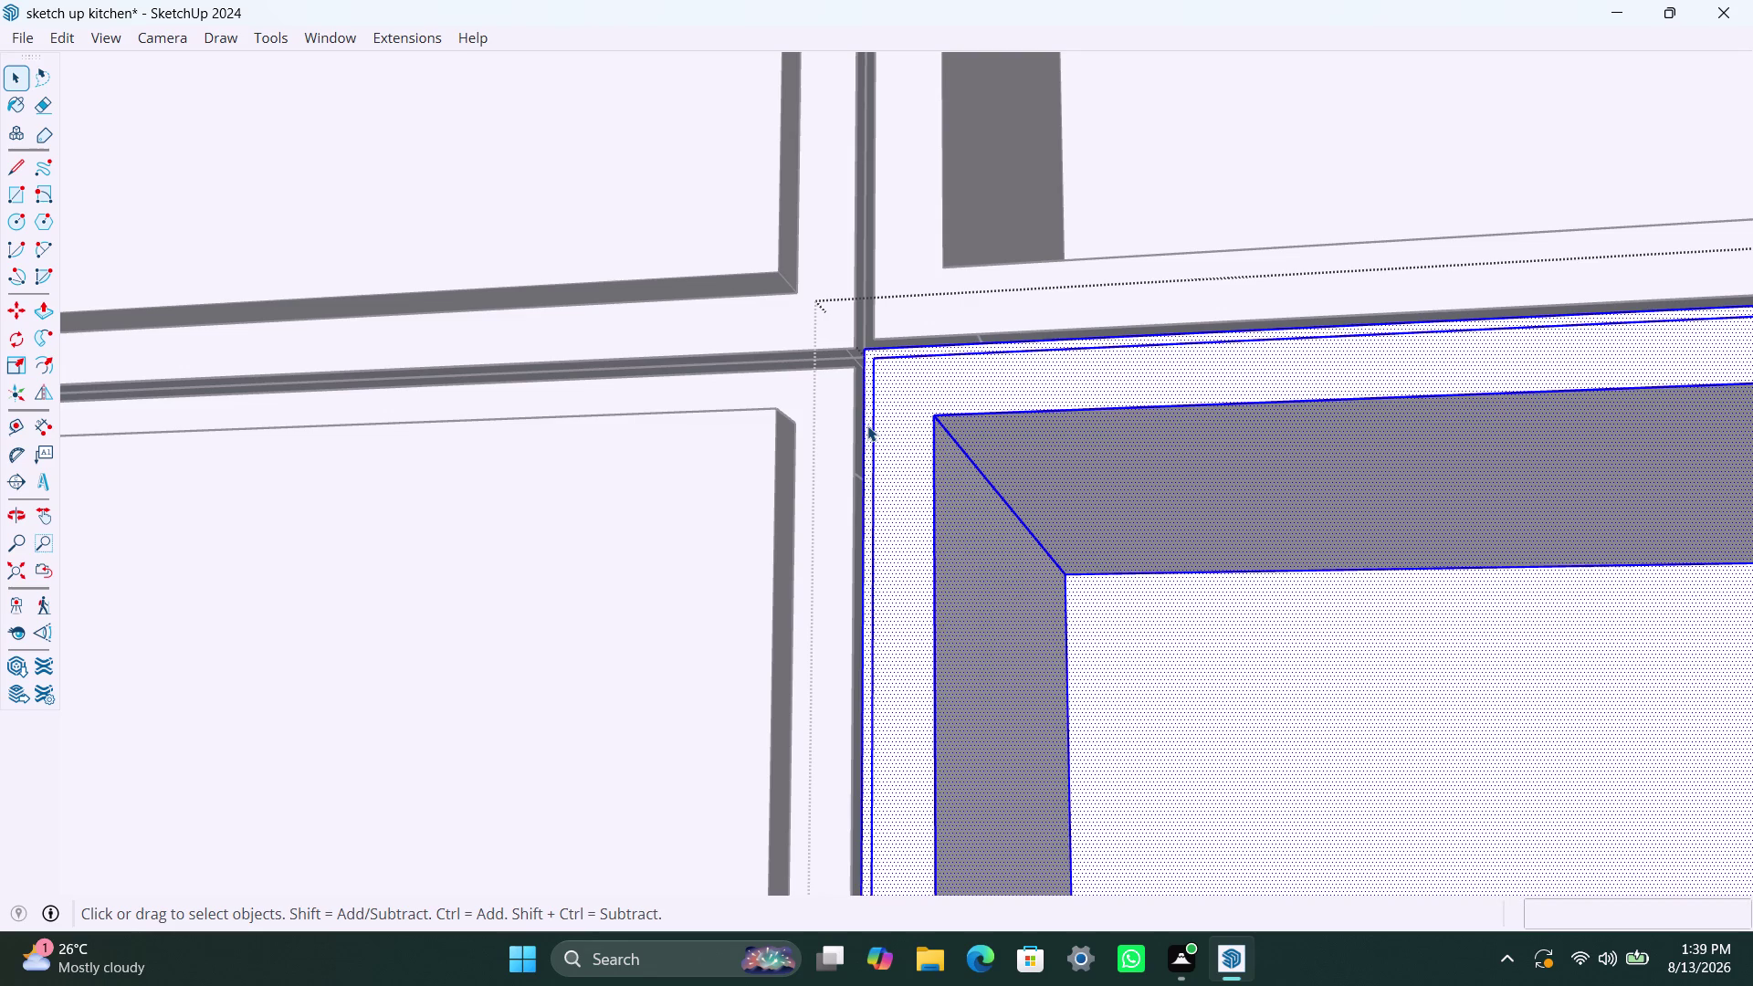
click(867, 425)
click(867, 424)
click(867, 419)
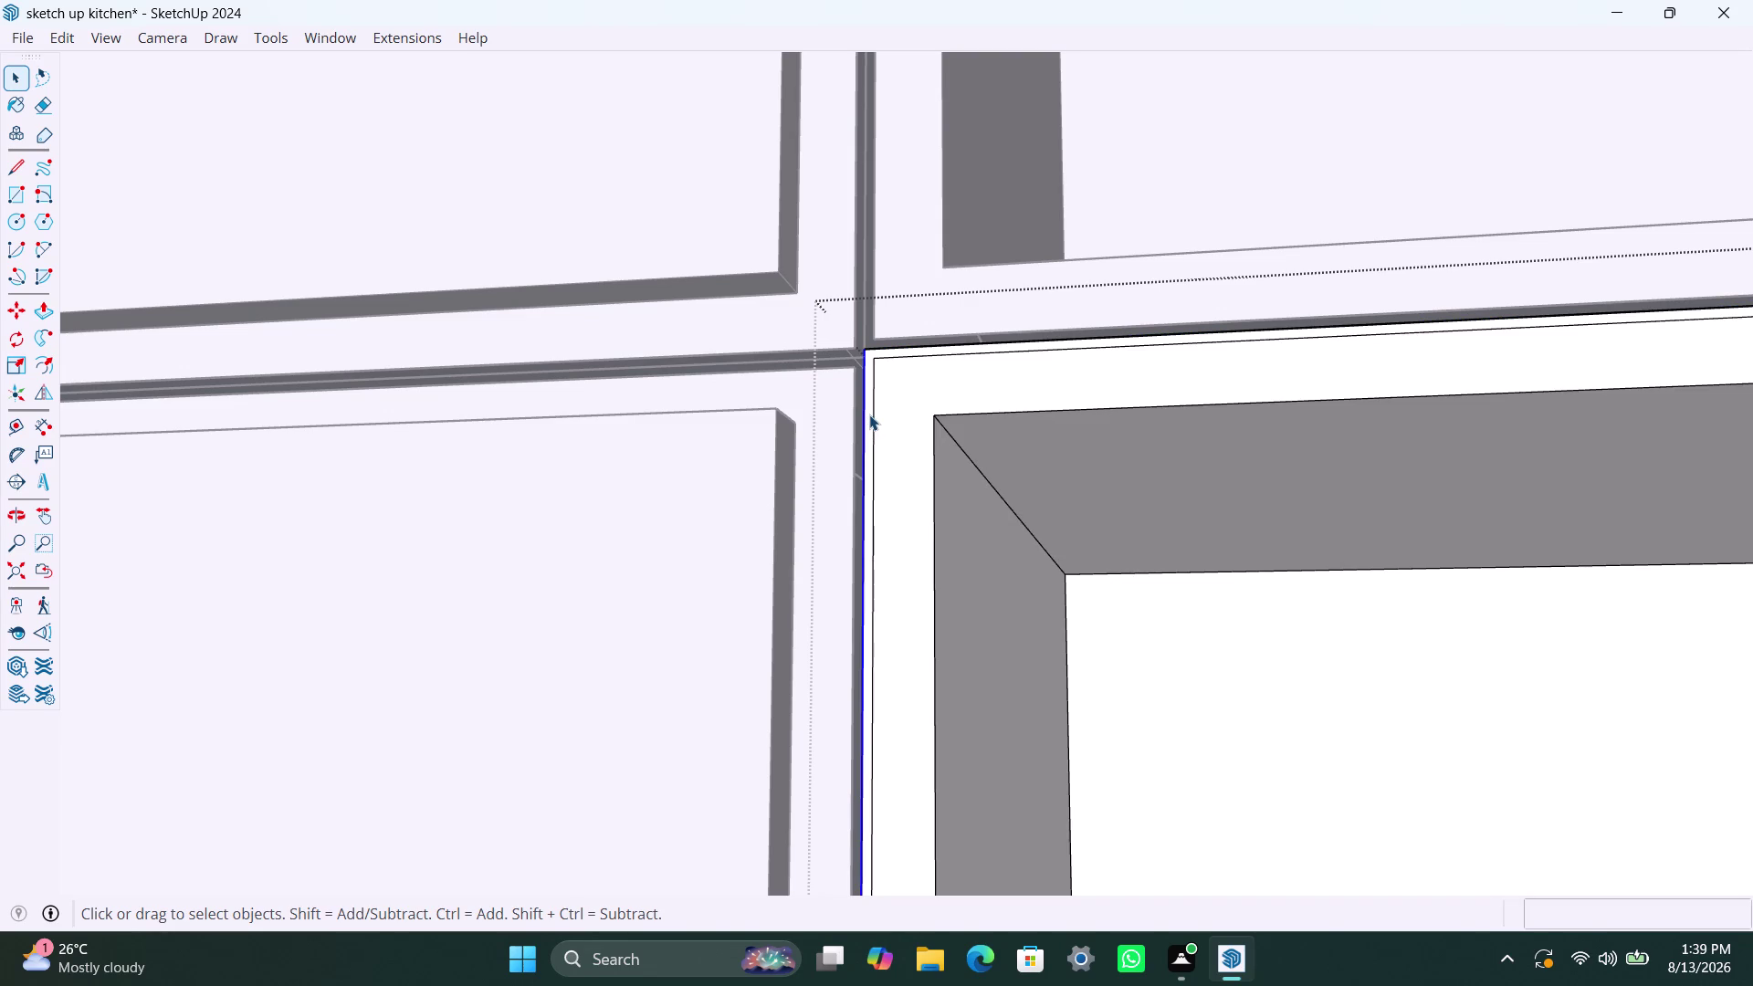
click(869, 415)
key(Delete)
Orbit and zoom in on the joint below the door cabinets.
scroll(down, 3)
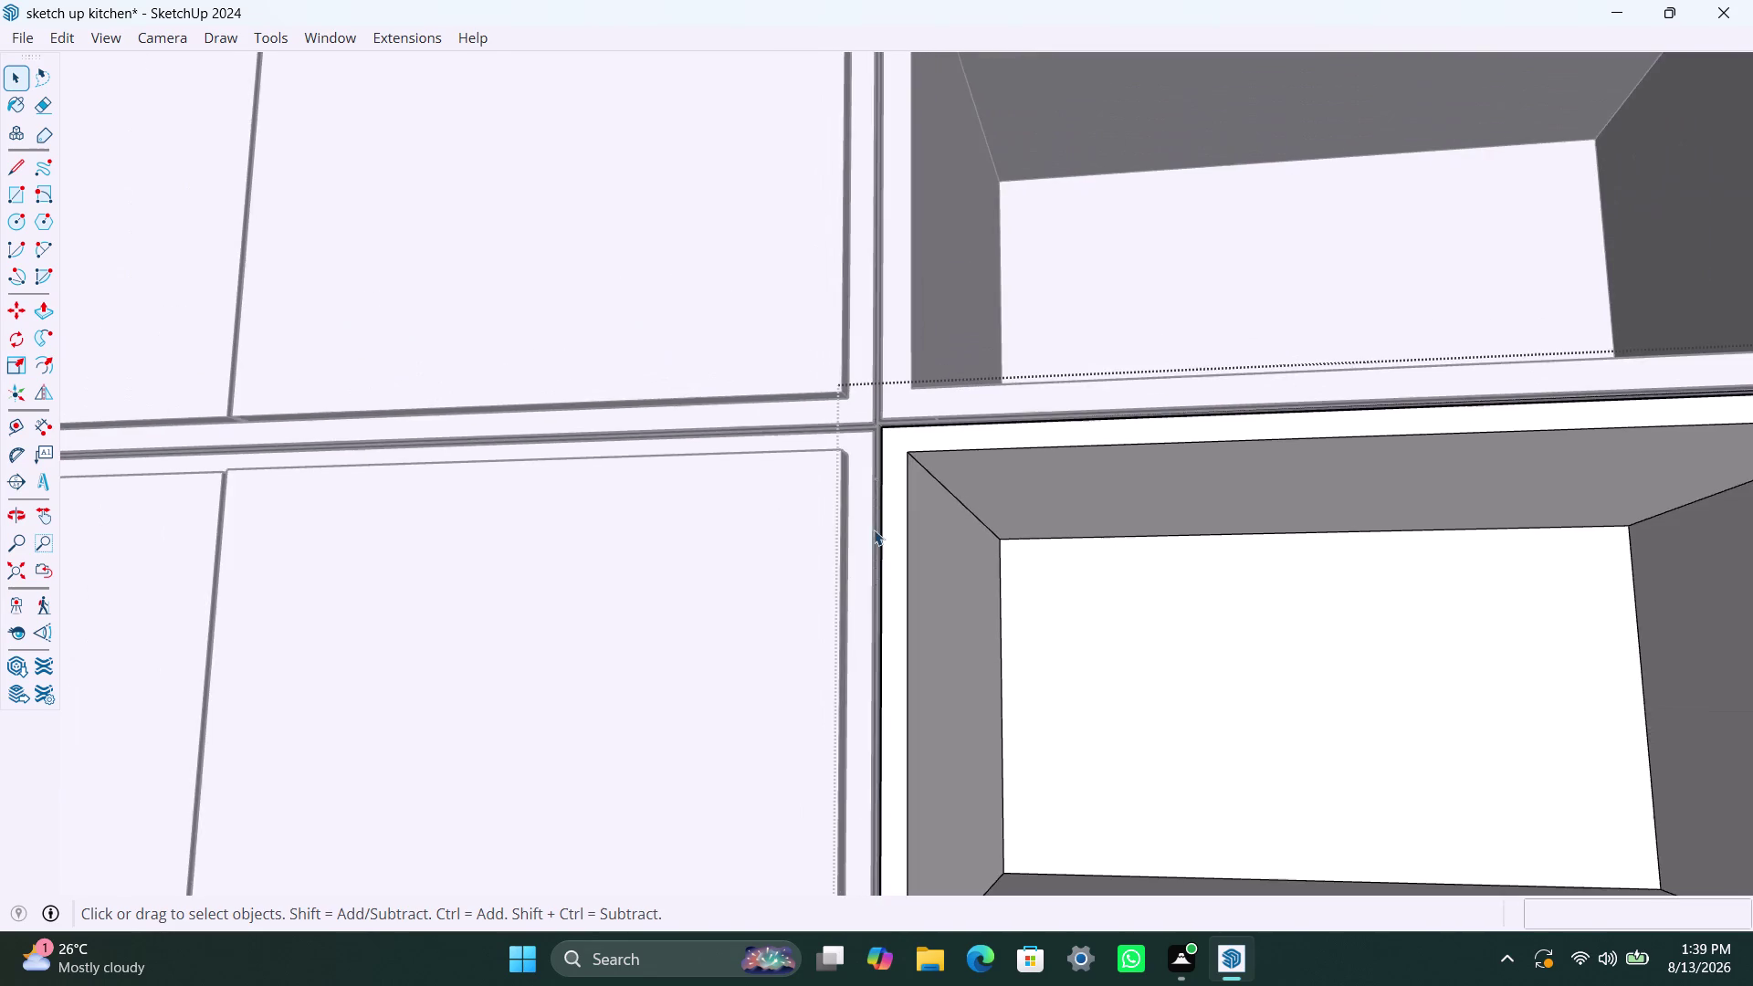
middle_drag(879, 584, 907, 748)
scroll(down, 3)
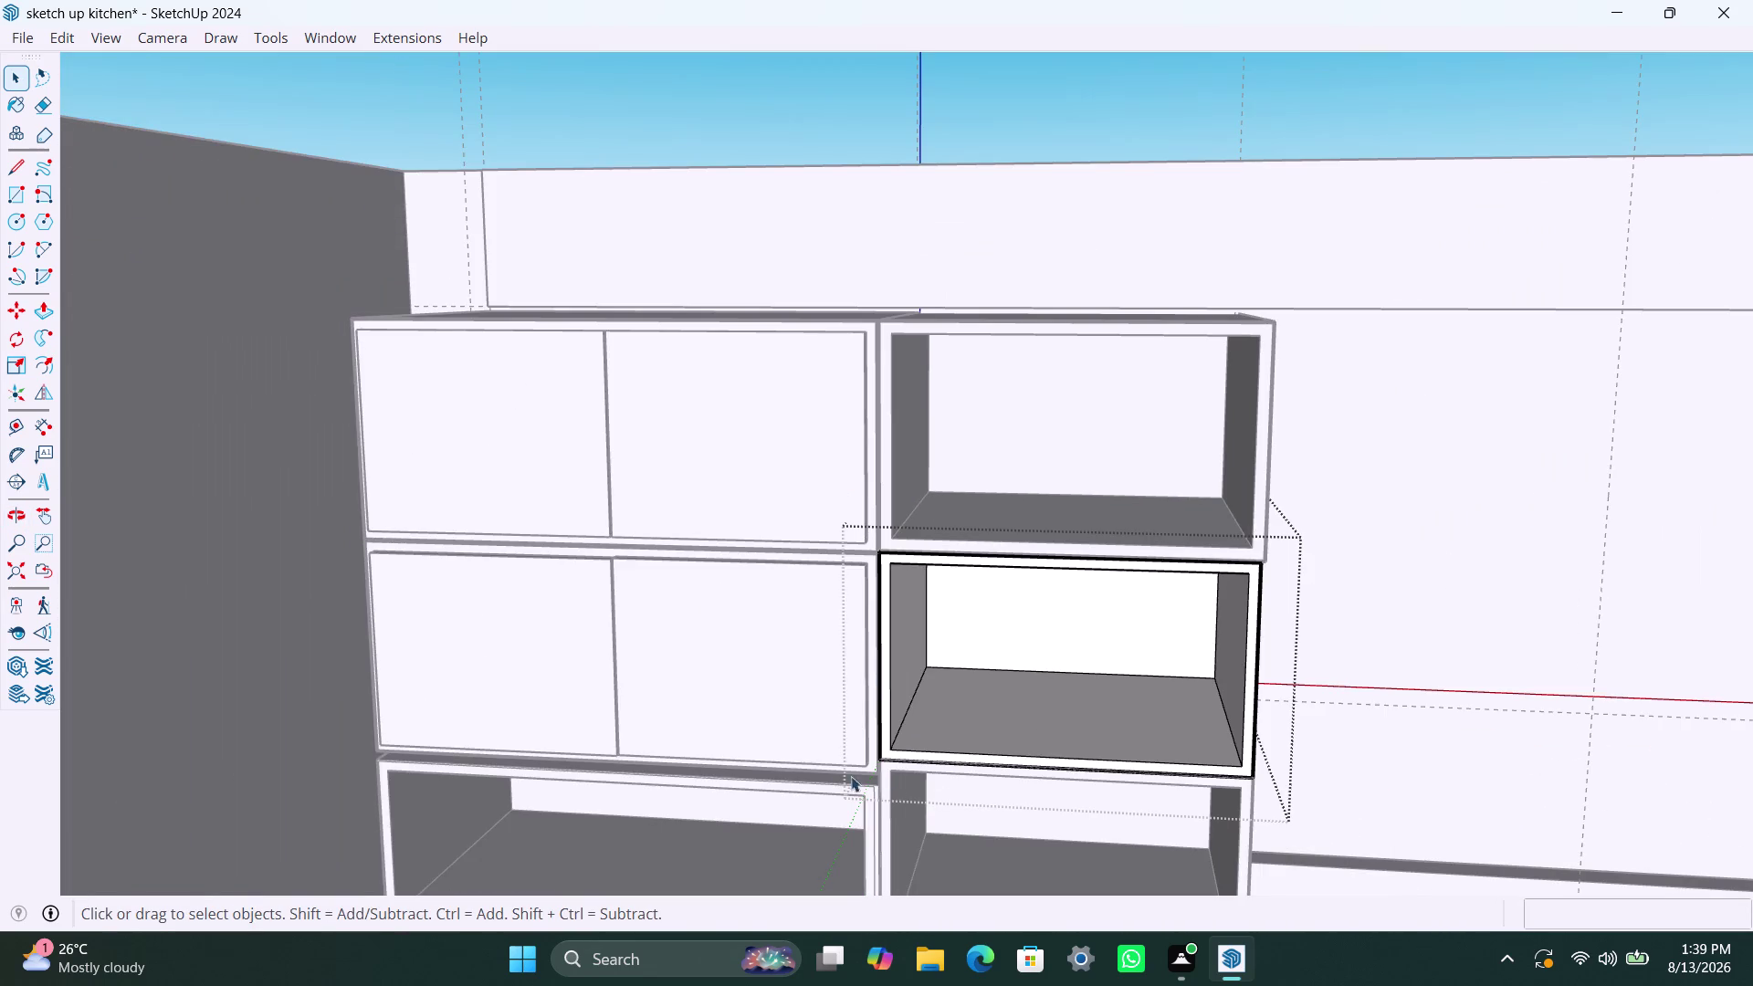
scroll(up, 3)
scroll(up, 3)
scroll(up, 3)
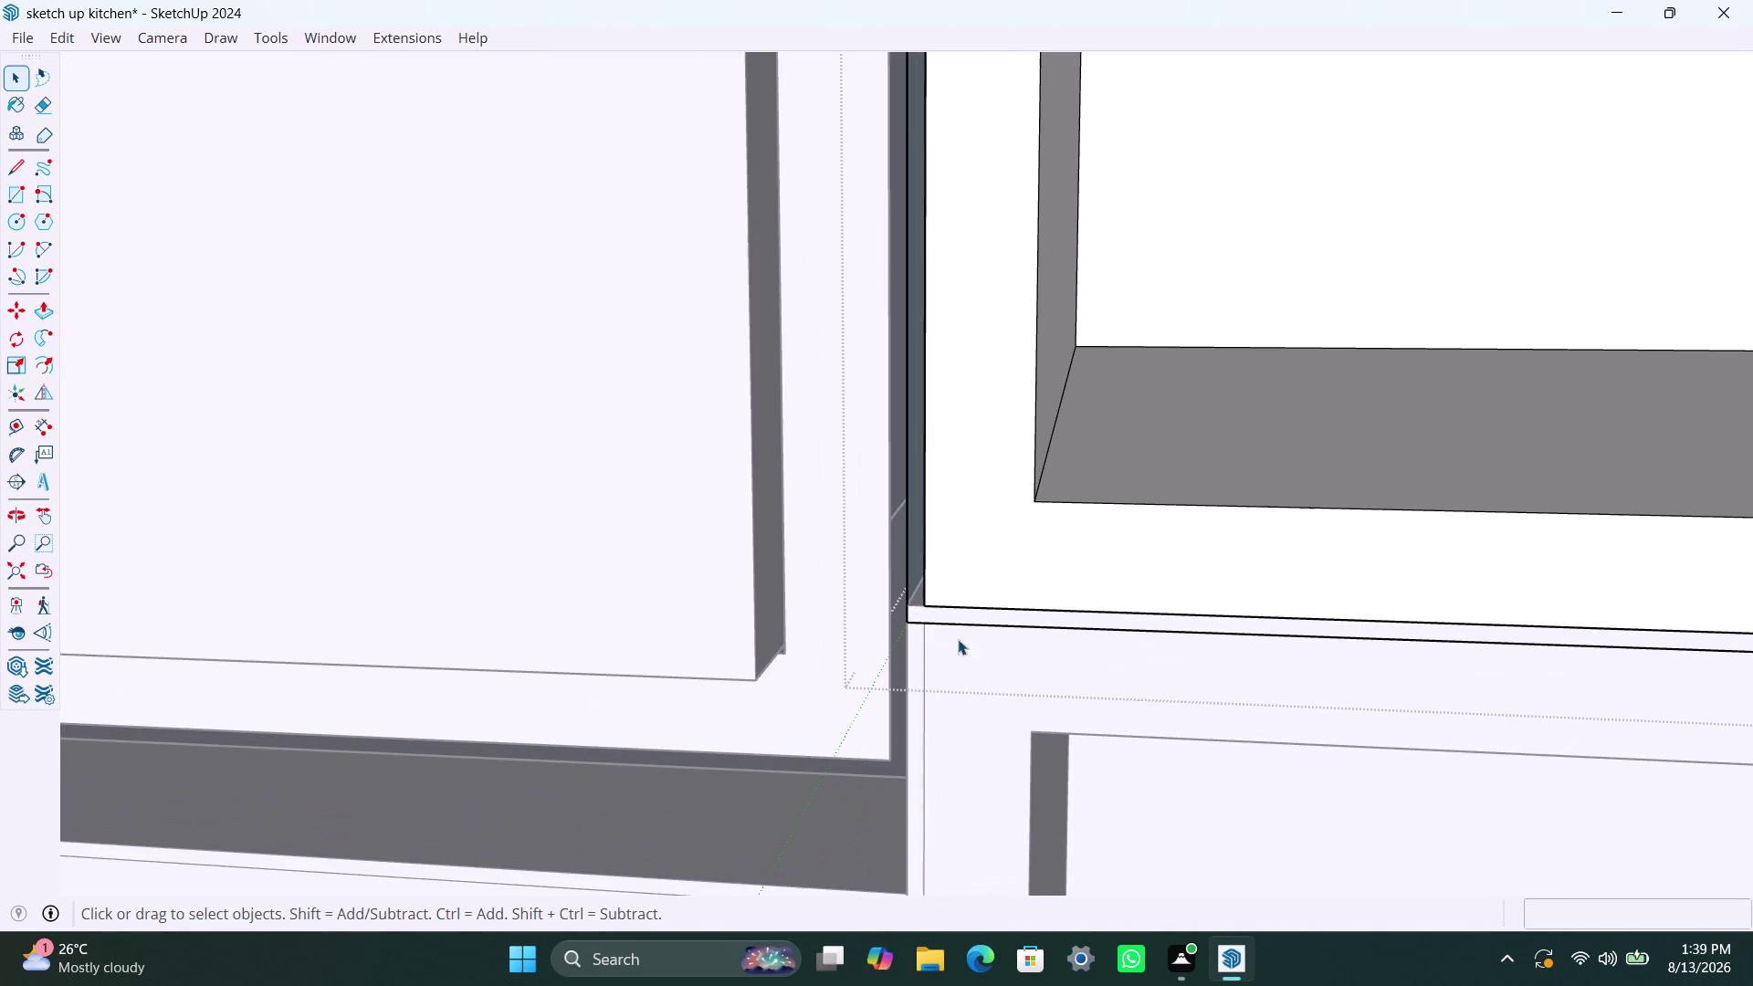
scroll(down, 3)
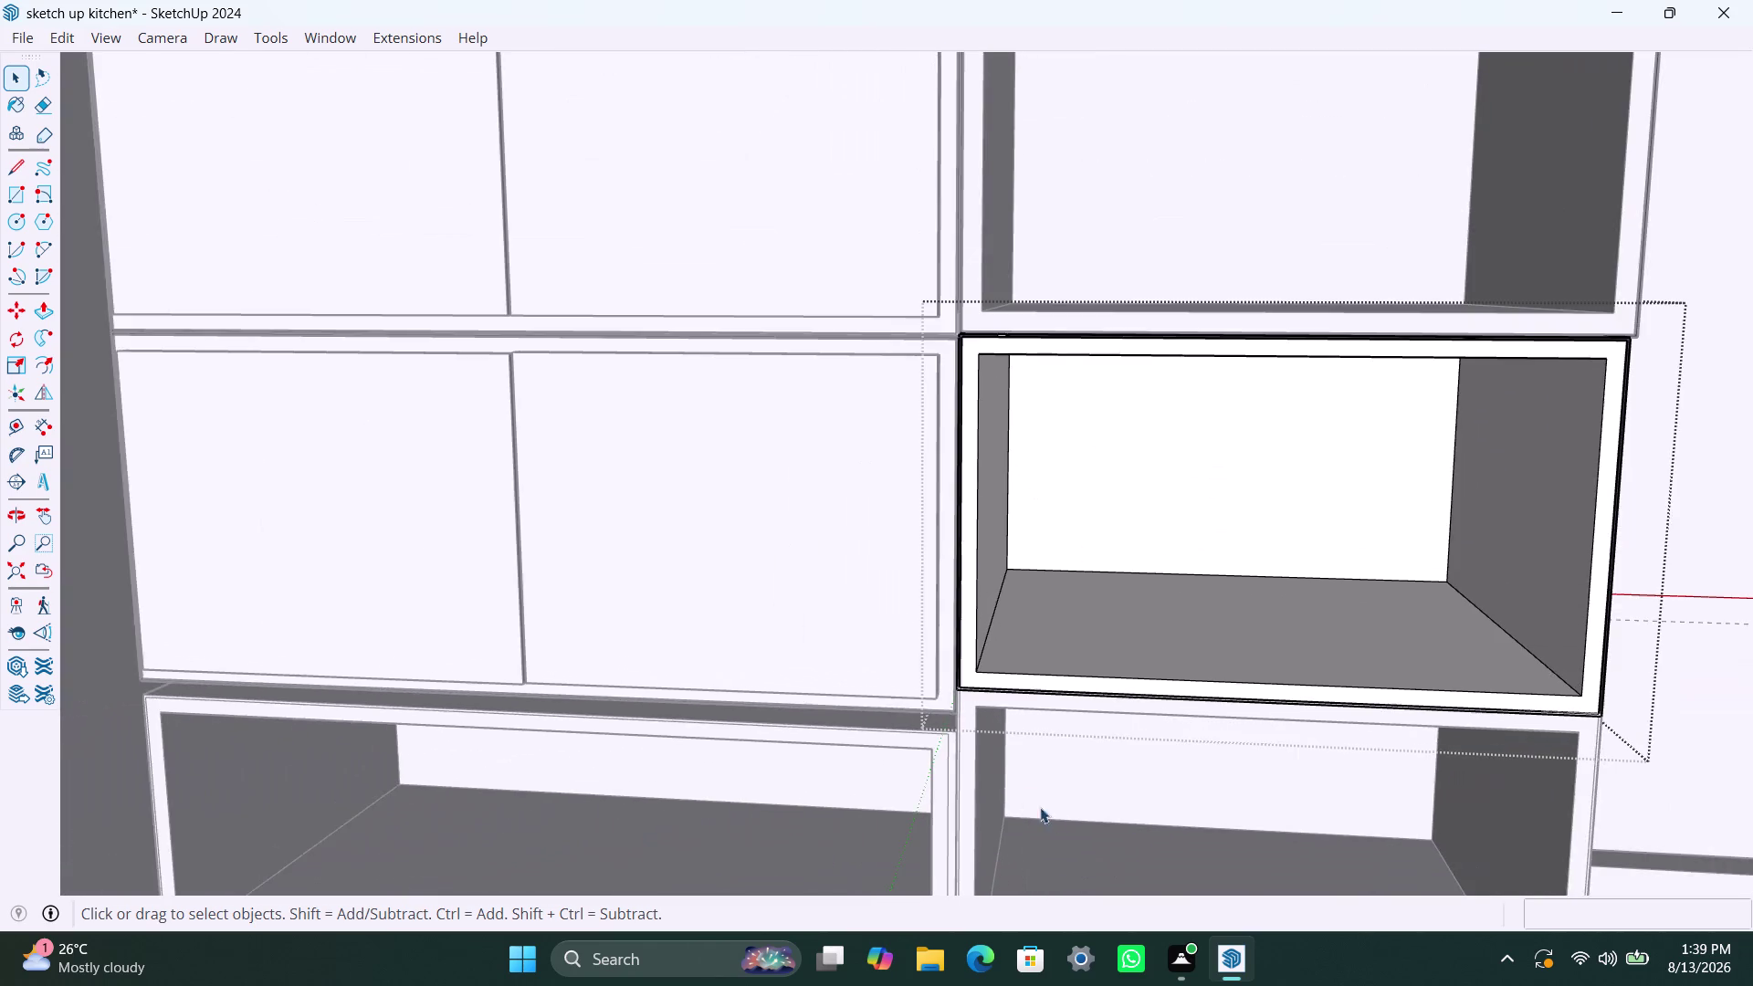
click(1061, 814)
scroll(down, 3)
middle_drag(924, 728, 915, 558)
scroll(up, 3)
scroll(up, 3)
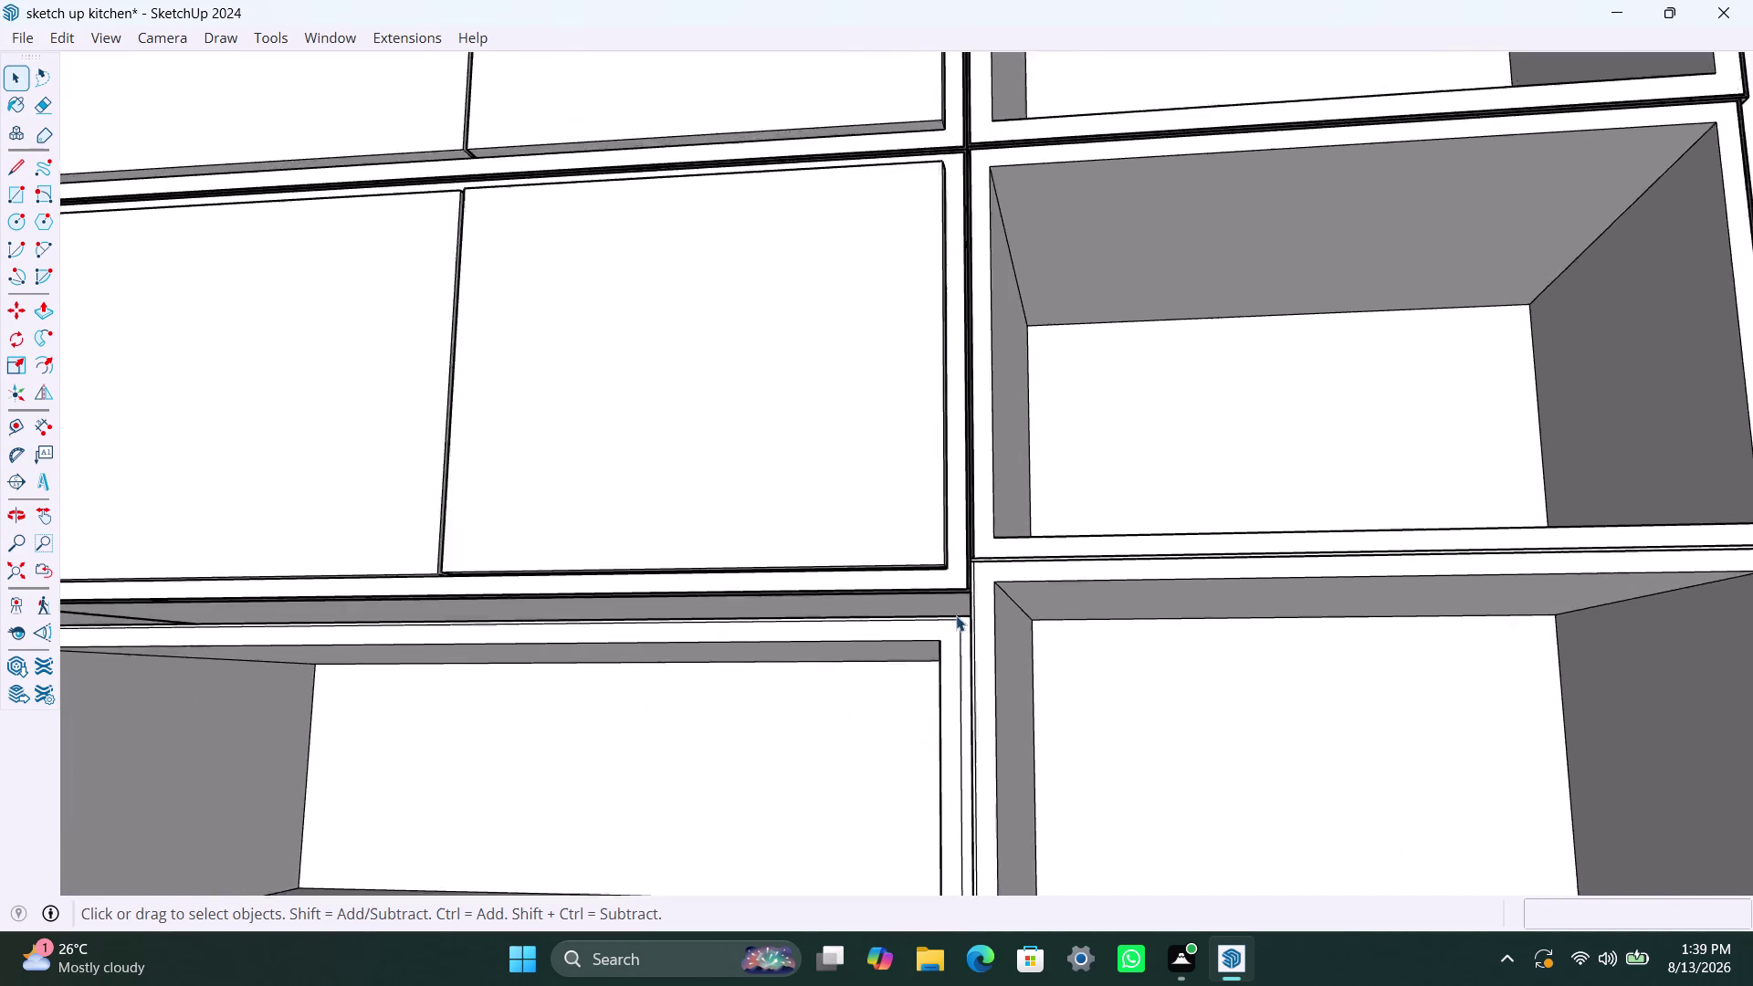
scroll(up, 3)
middle_drag(942, 732, 985, 786)
scroll(up, 3)
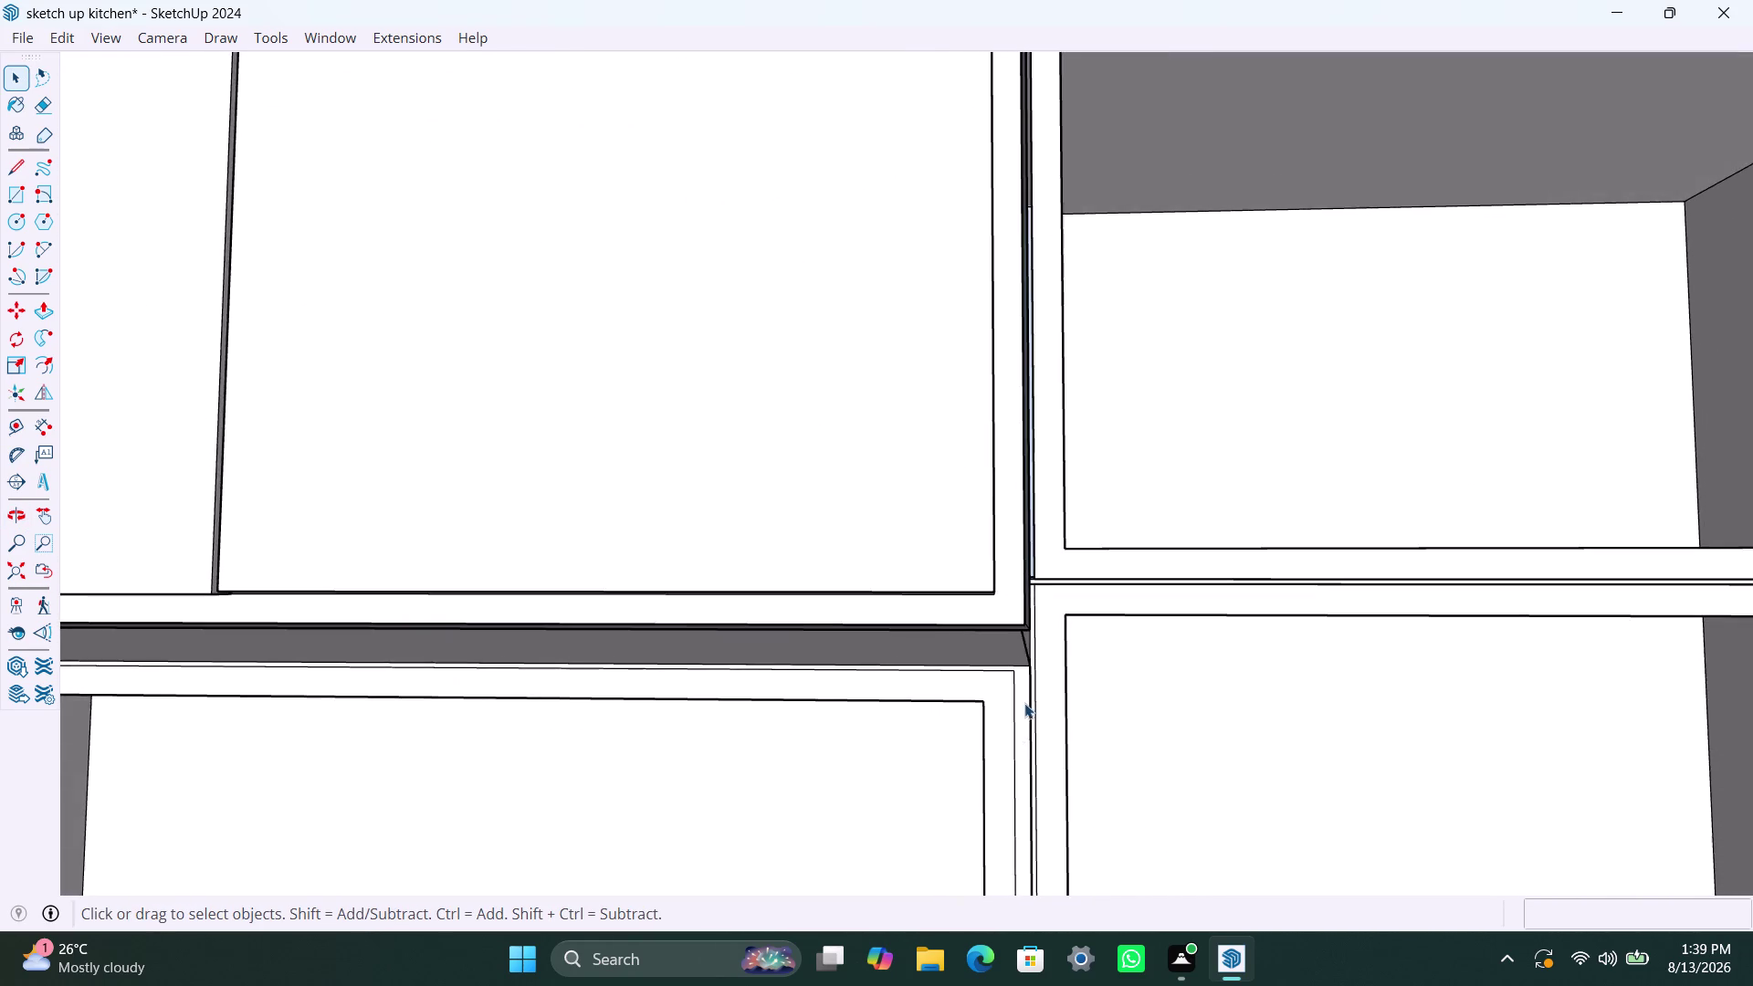
scroll(up, 3)
scroll(up, 3)
scroll(up, 3)
scroll(up, 3)
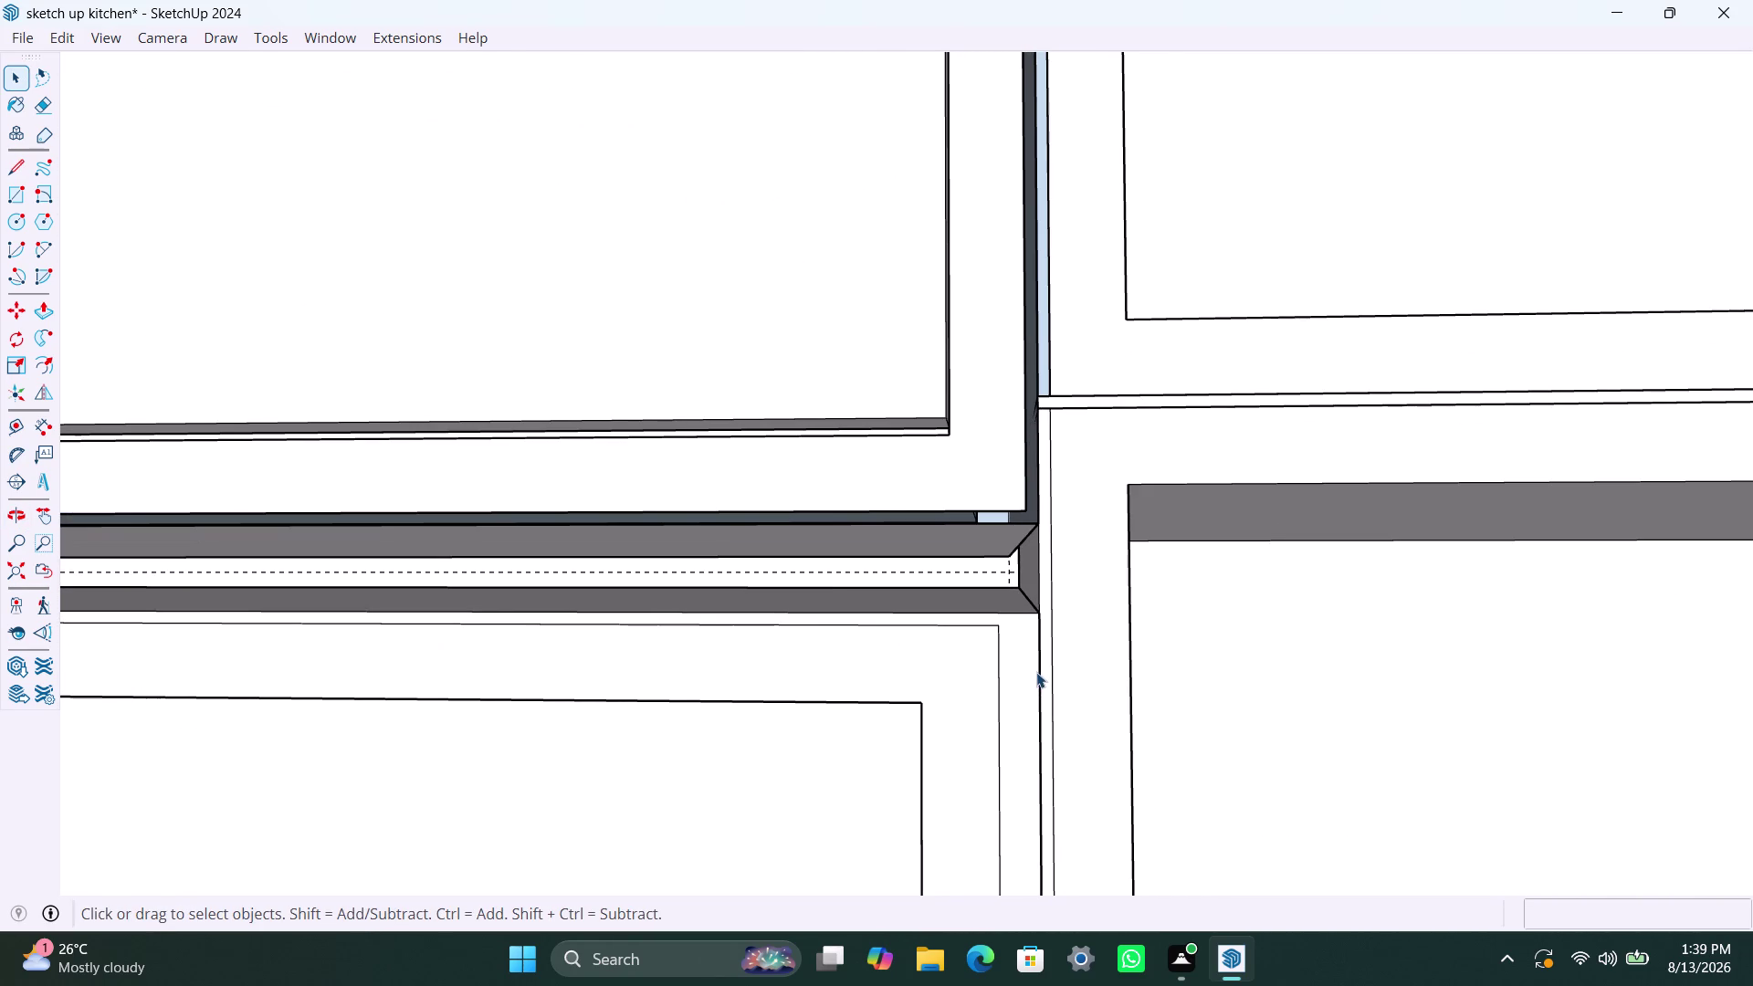
Edit the lower shelf unit group, delete a selection, then undo it.
click(1046, 611)
double_click(1046, 612)
click(1045, 612)
click(1044, 611)
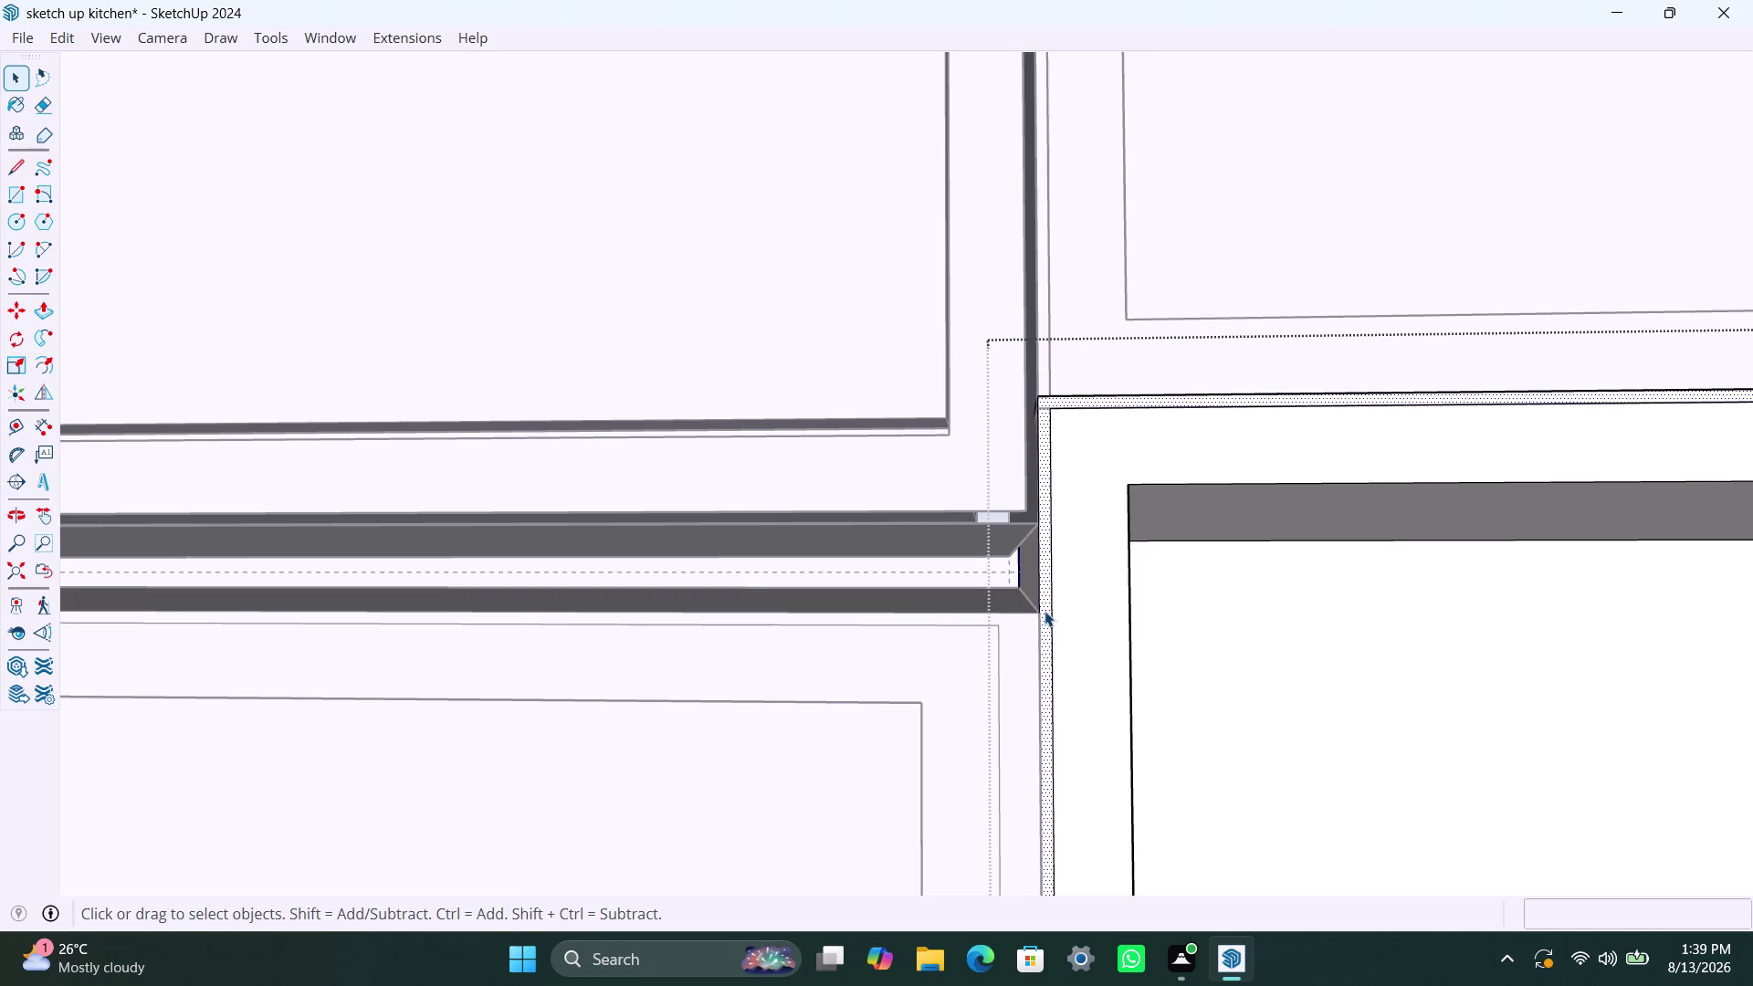
key(Delete)
scroll(down, 3)
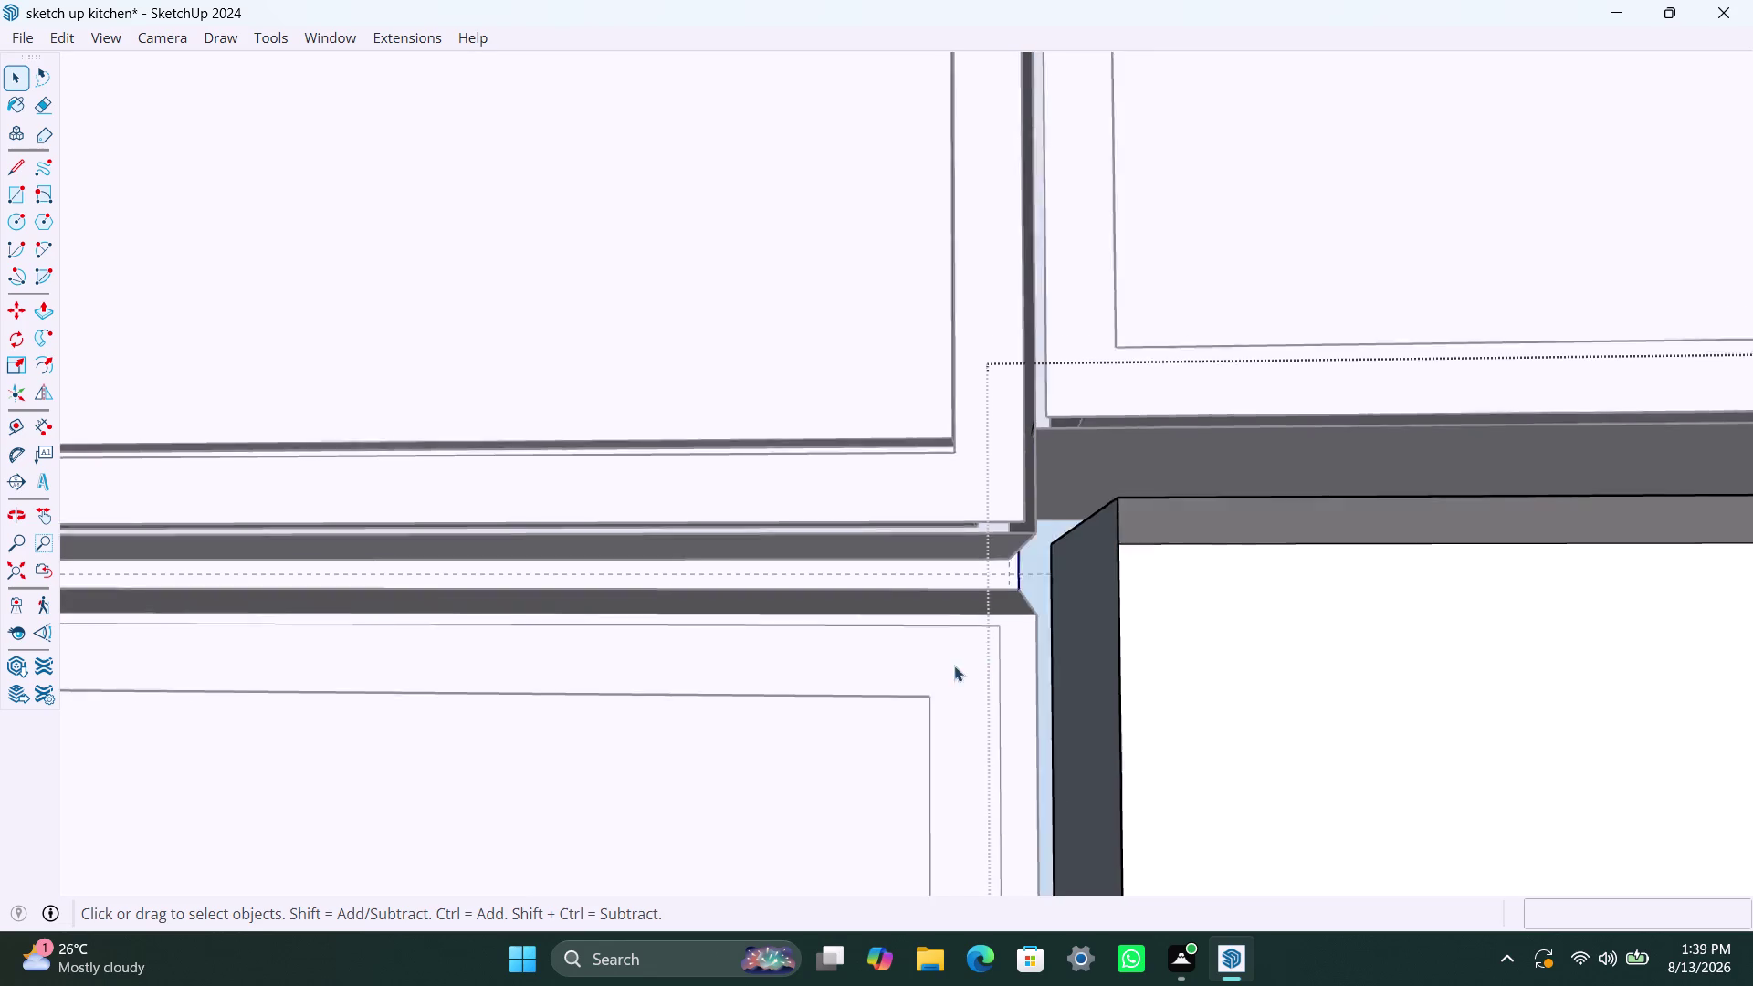
key(ctrl+z)
Re-enter the lower shelf unit group and delete the selected geometry.
scroll(up, 3)
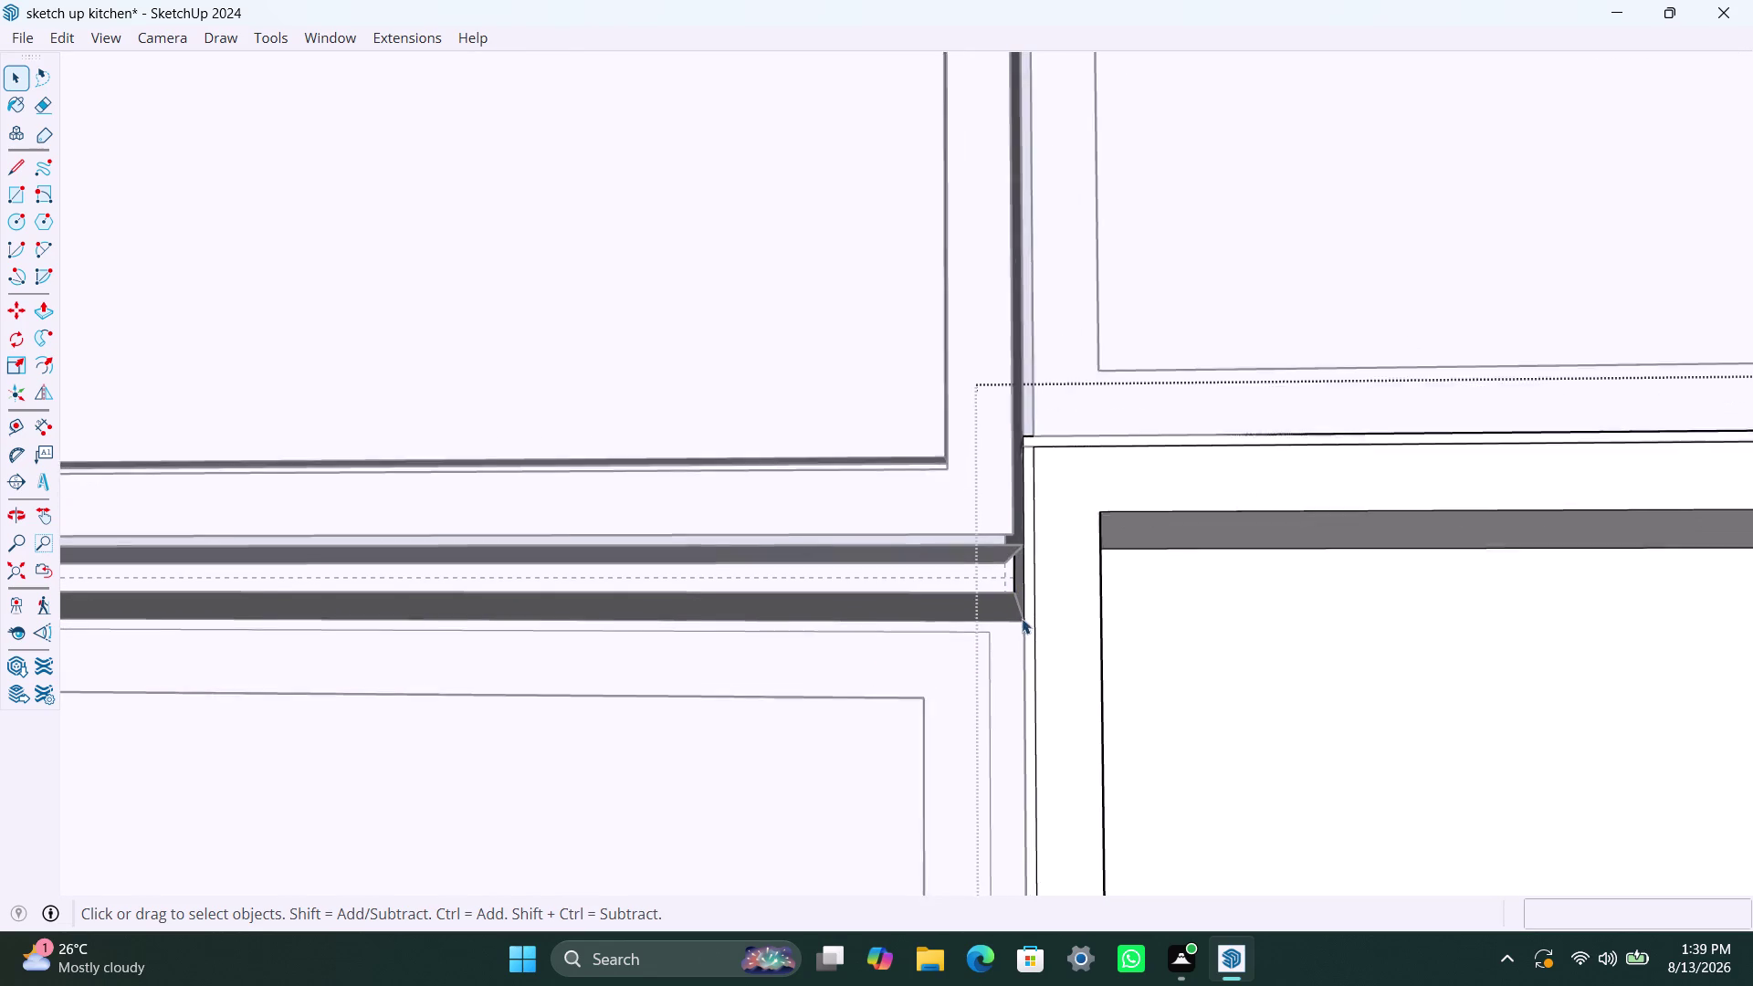
click(1028, 601)
double_click(1027, 601)
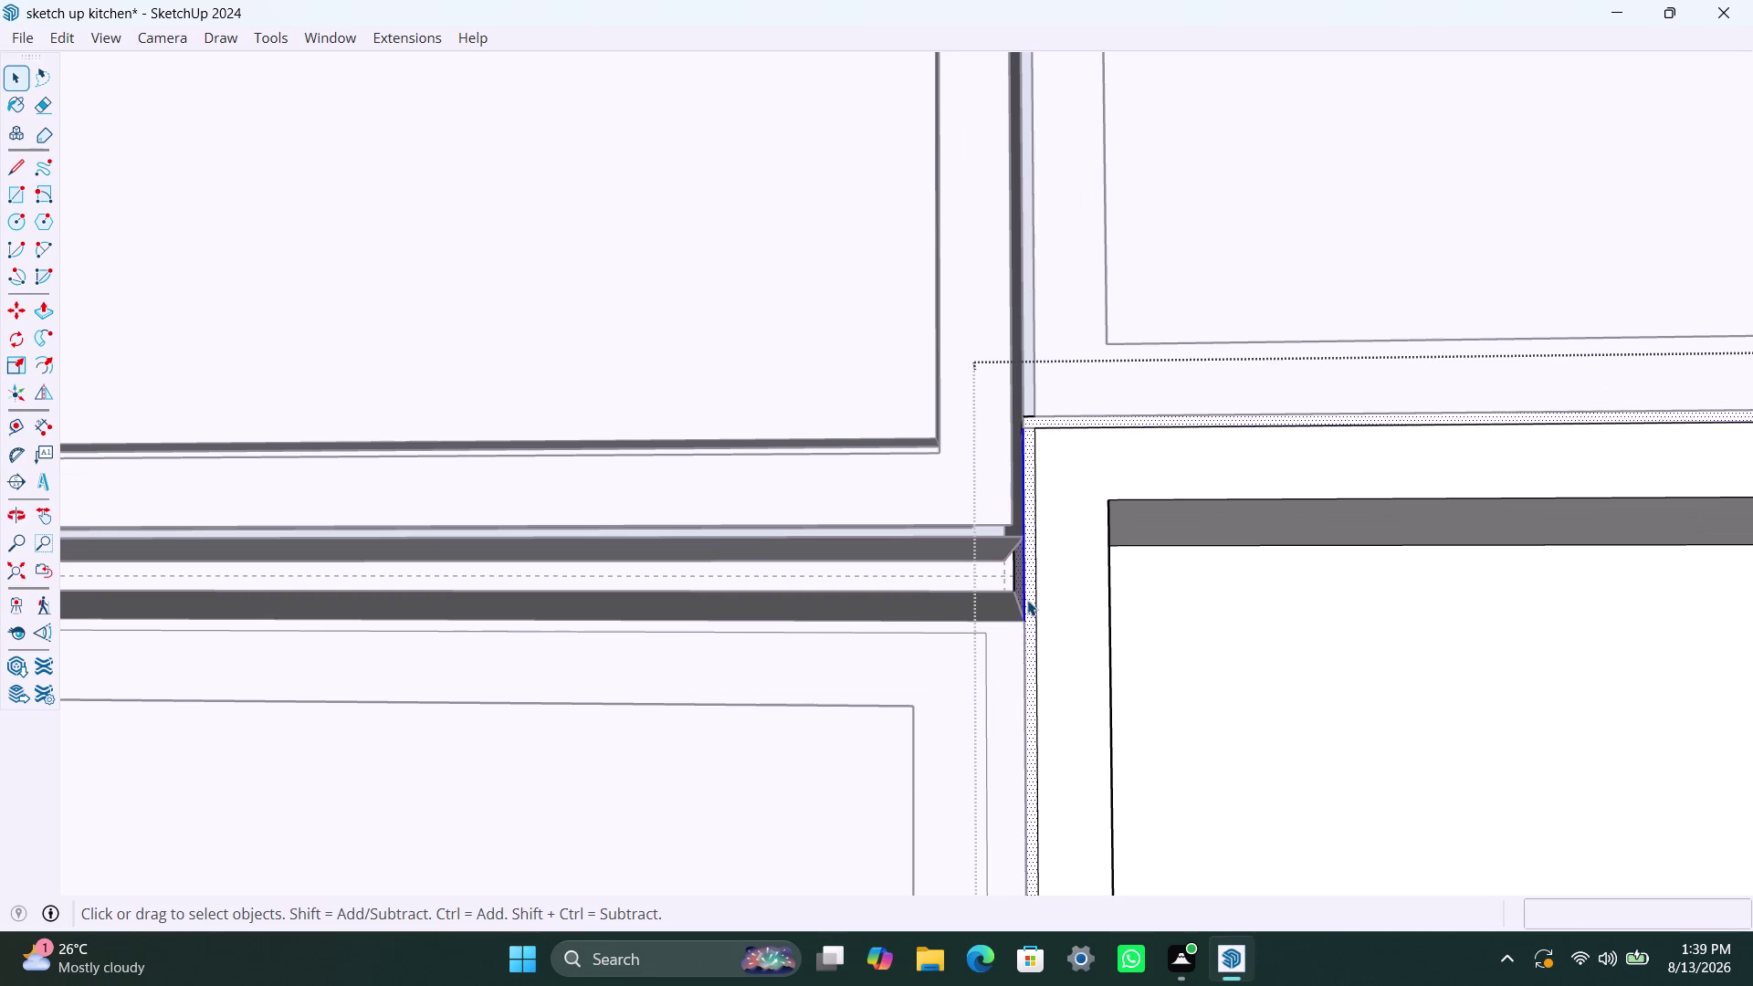
key(Delete)
scroll(down, 3)
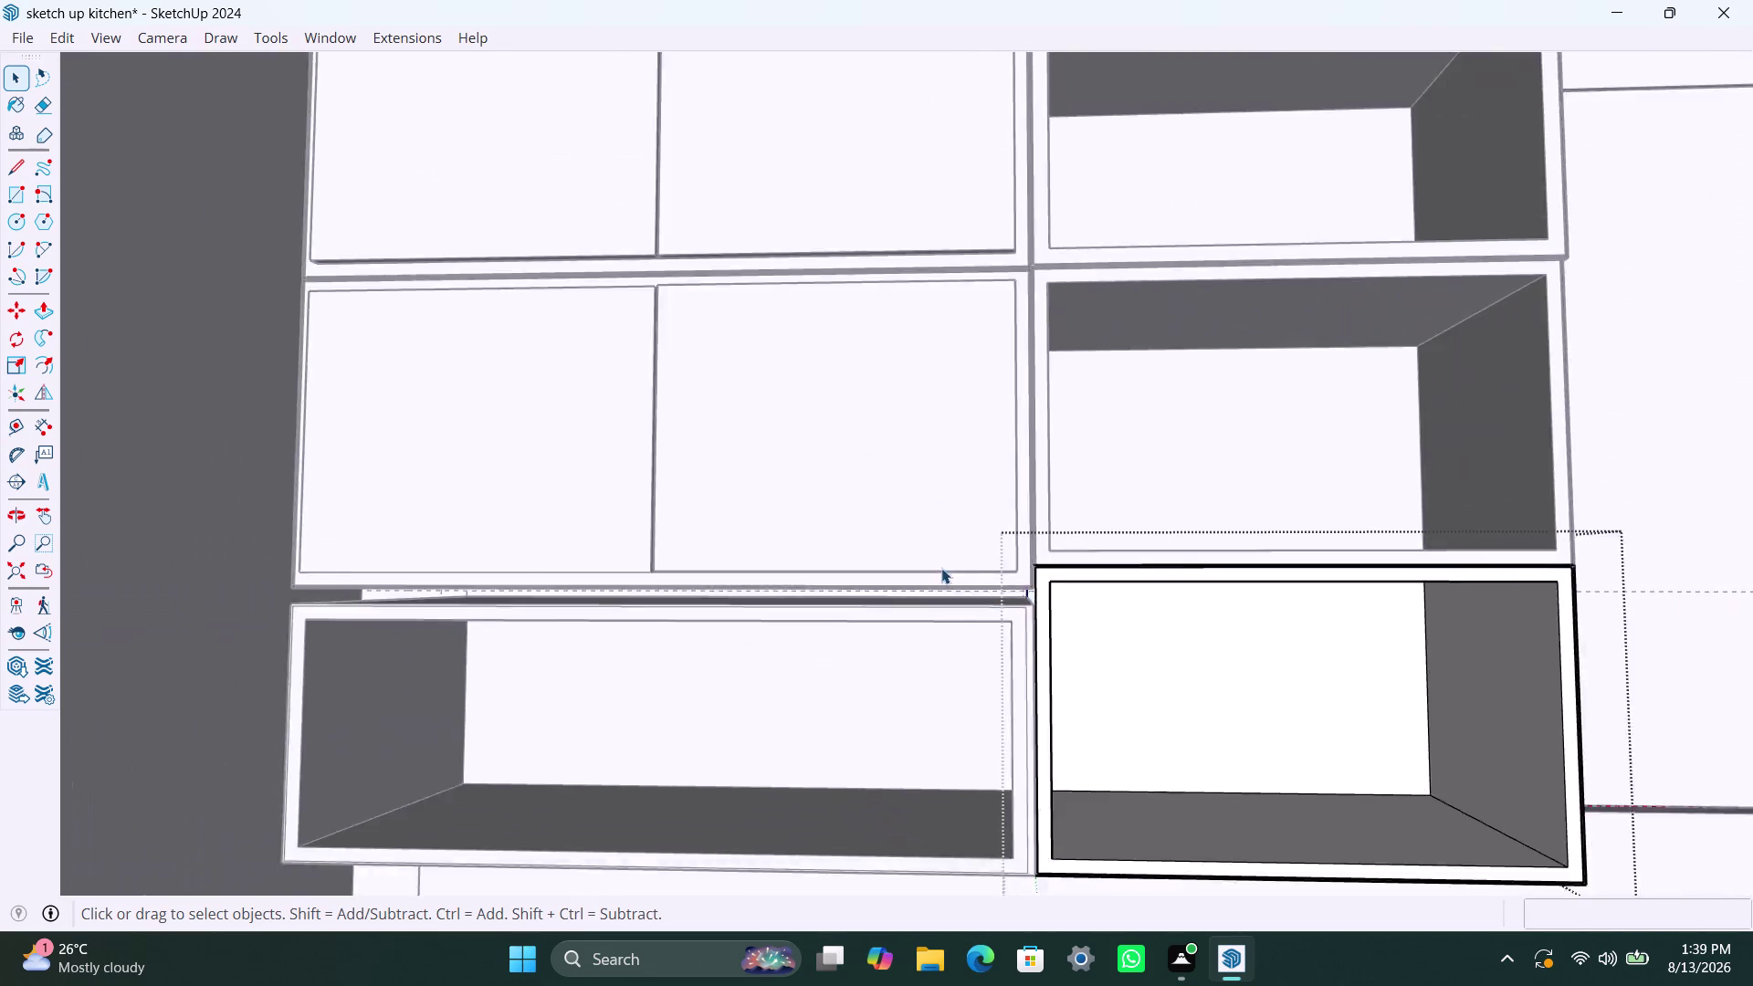
Clear the selection and orbit to view the whole cabinet grid at an angle.
scroll(down, 3)
click(1427, 431)
scroll(up, 3)
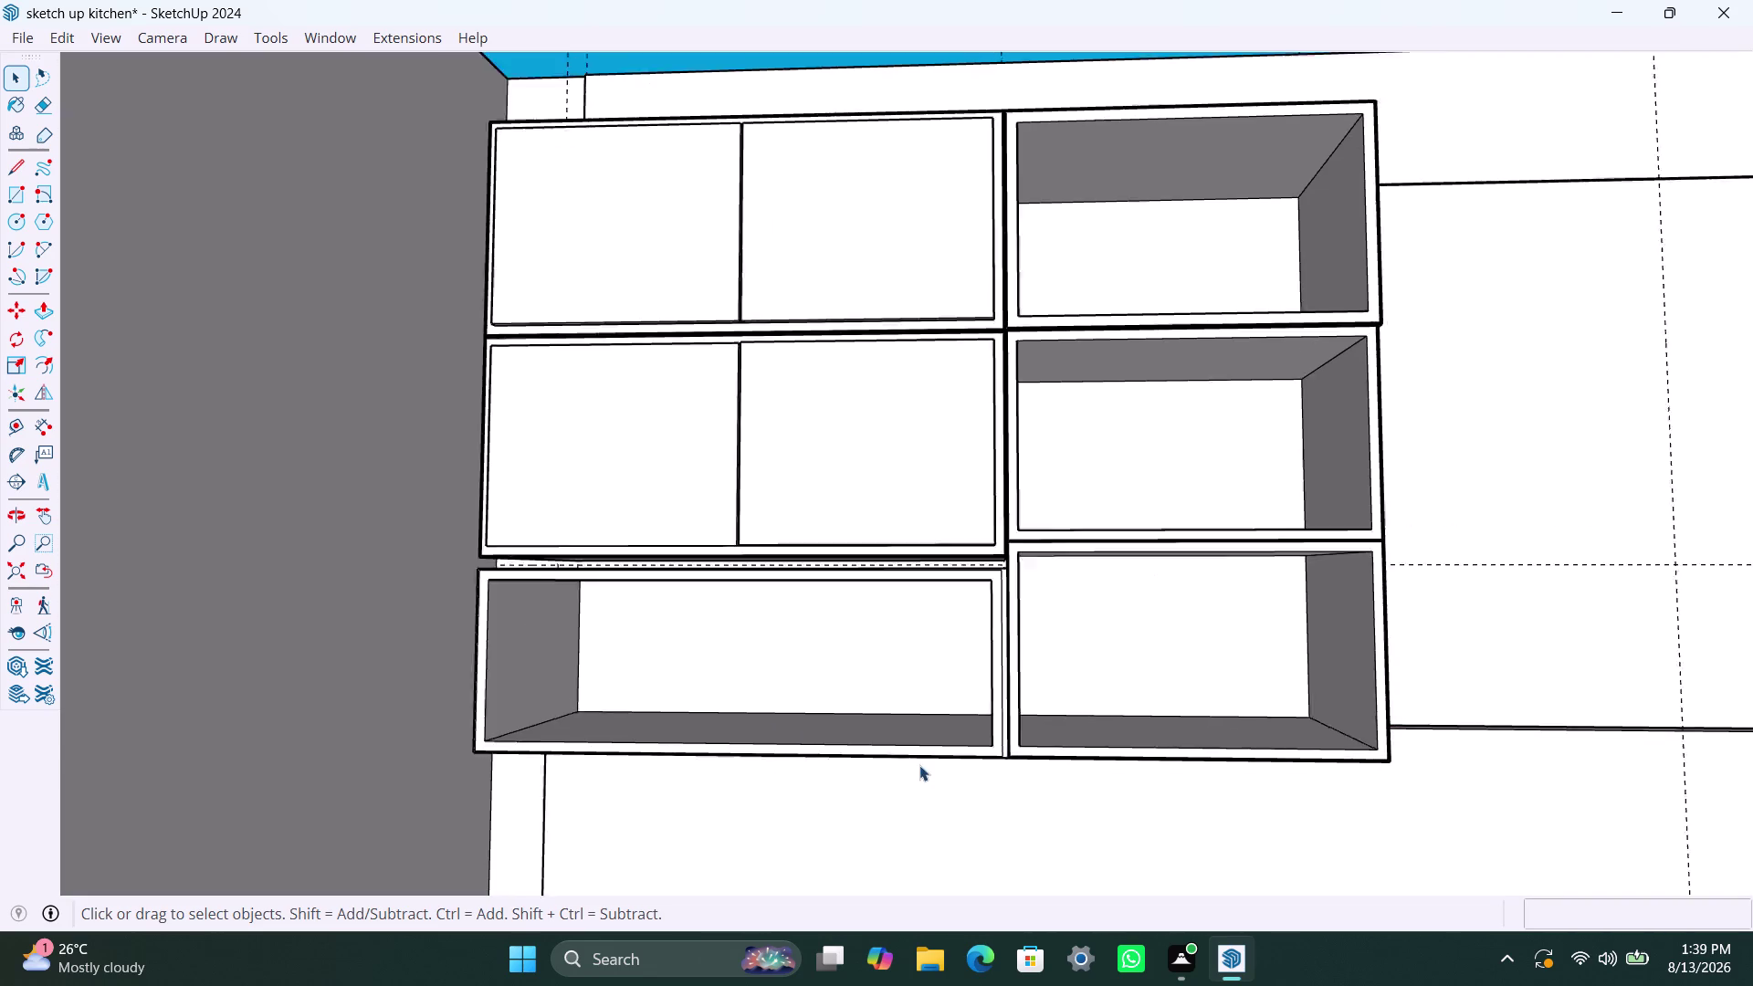
scroll(up, 3)
scroll(down, 3)
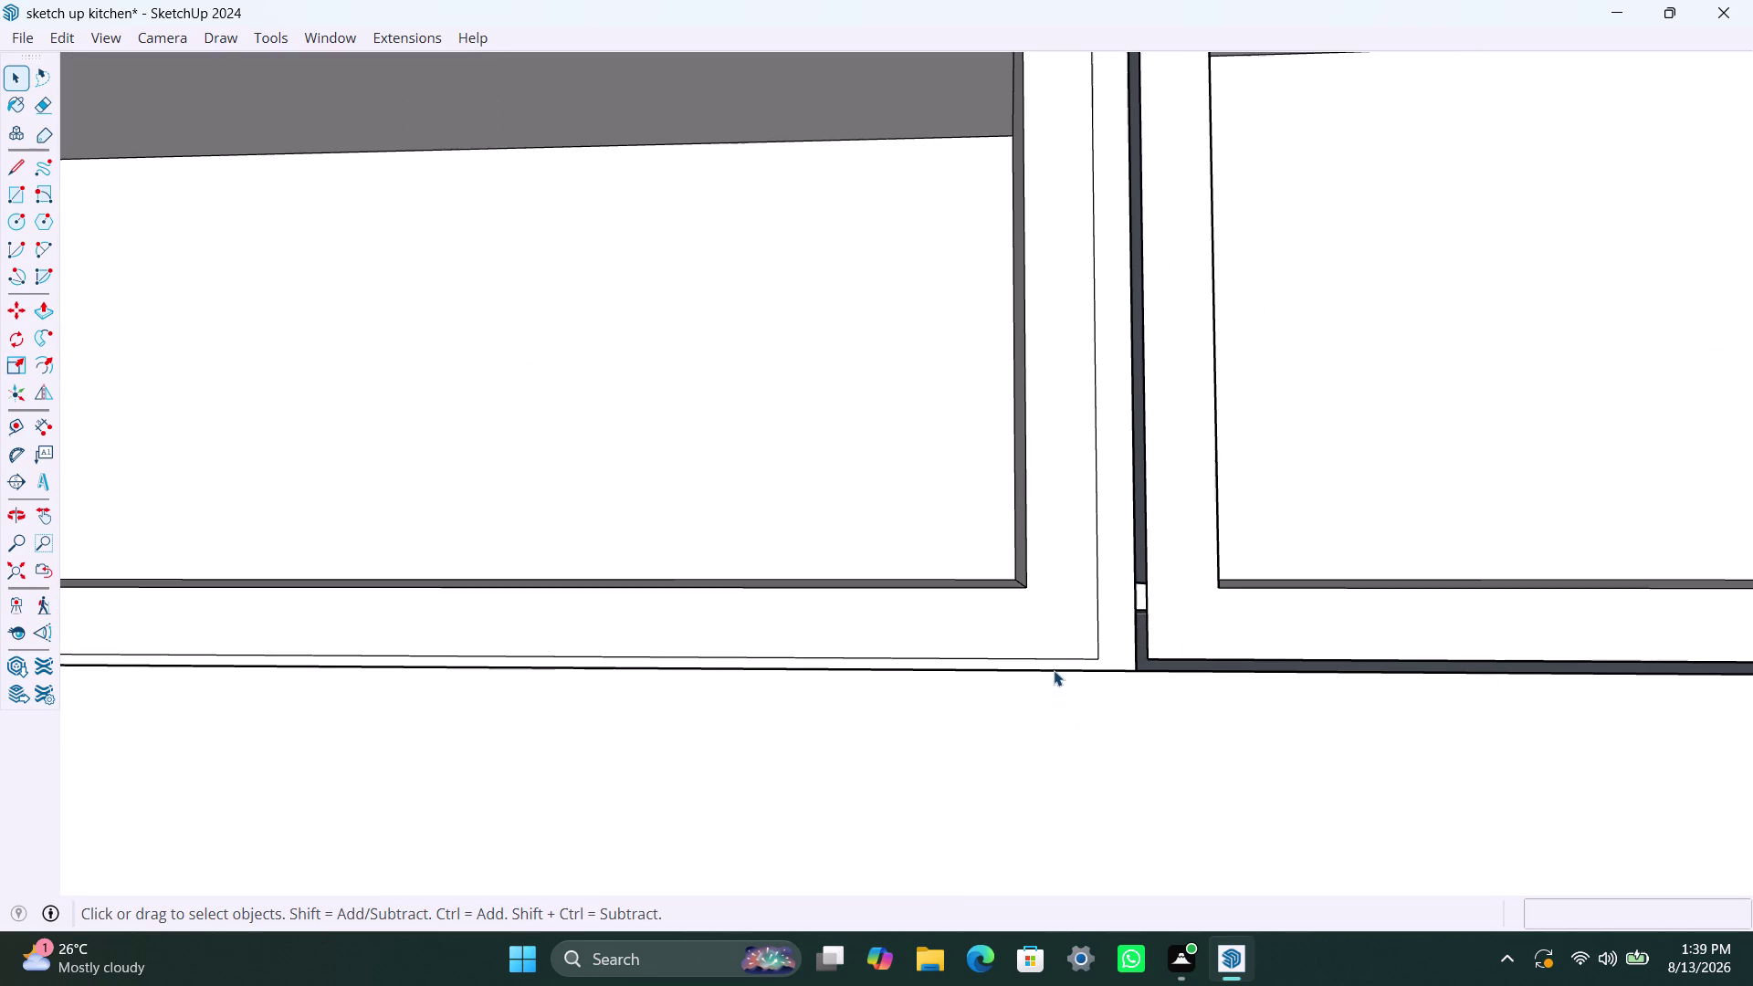
scroll(down, 3)
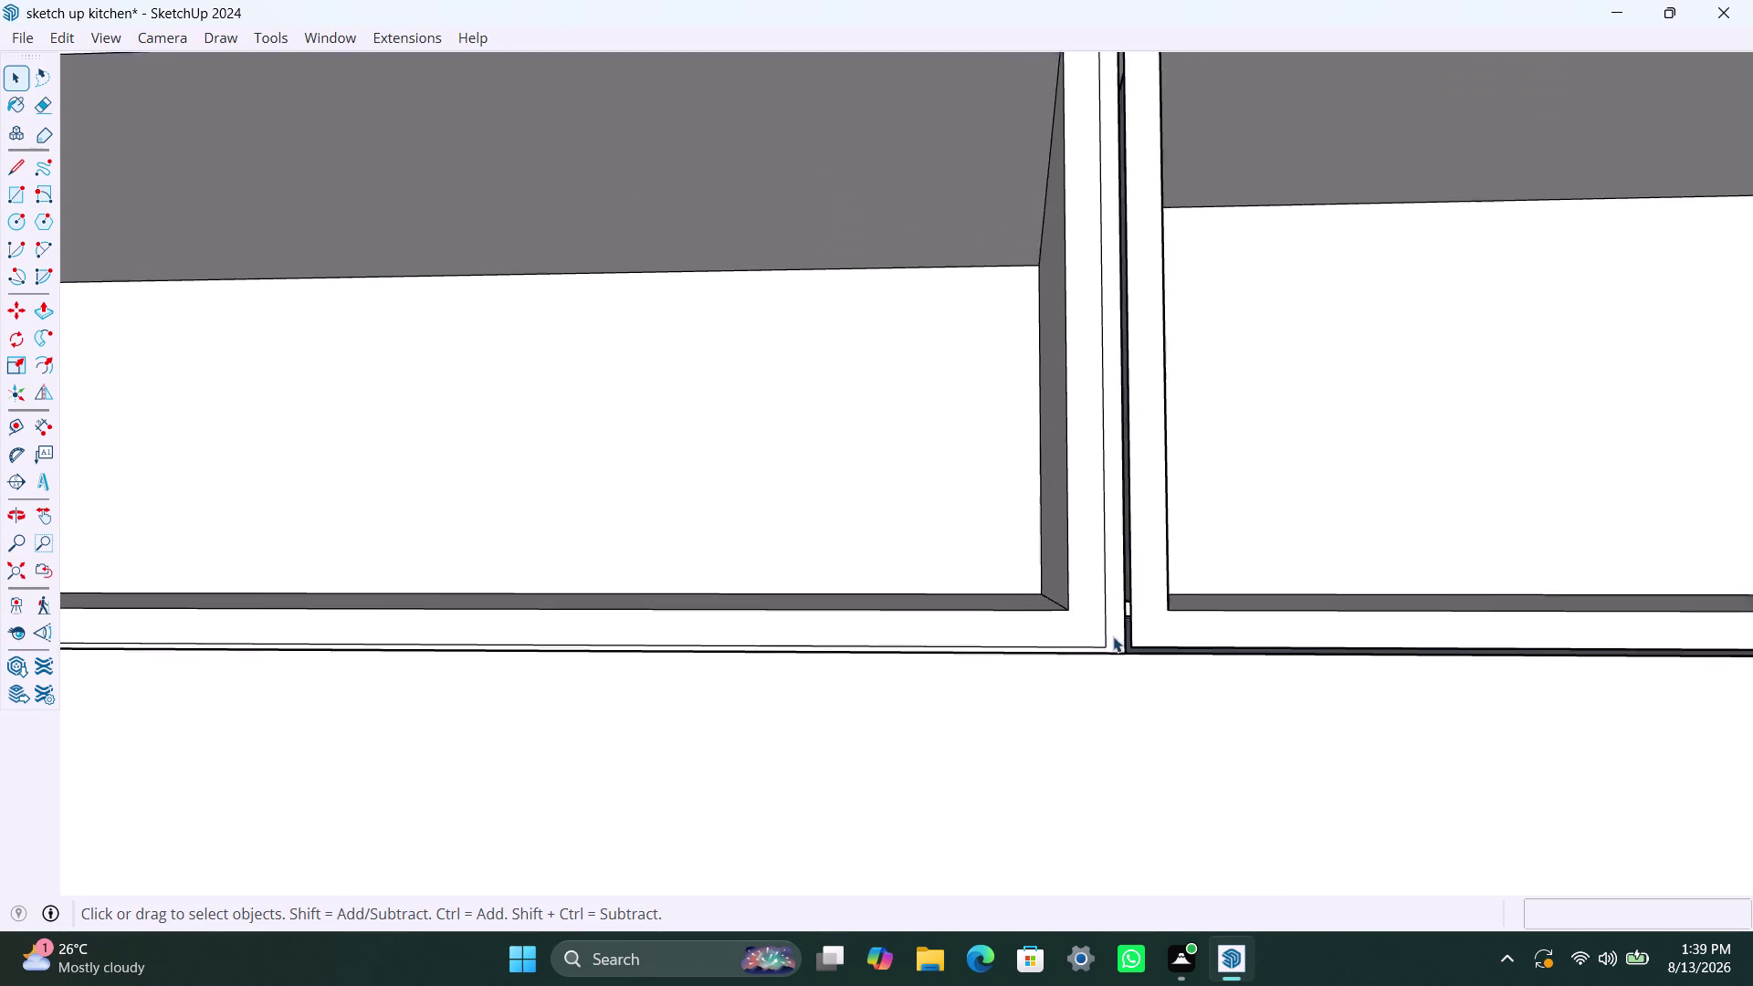
scroll(down, 3)
scroll(down, 3)
middle_drag(555, 473, 566, 501)
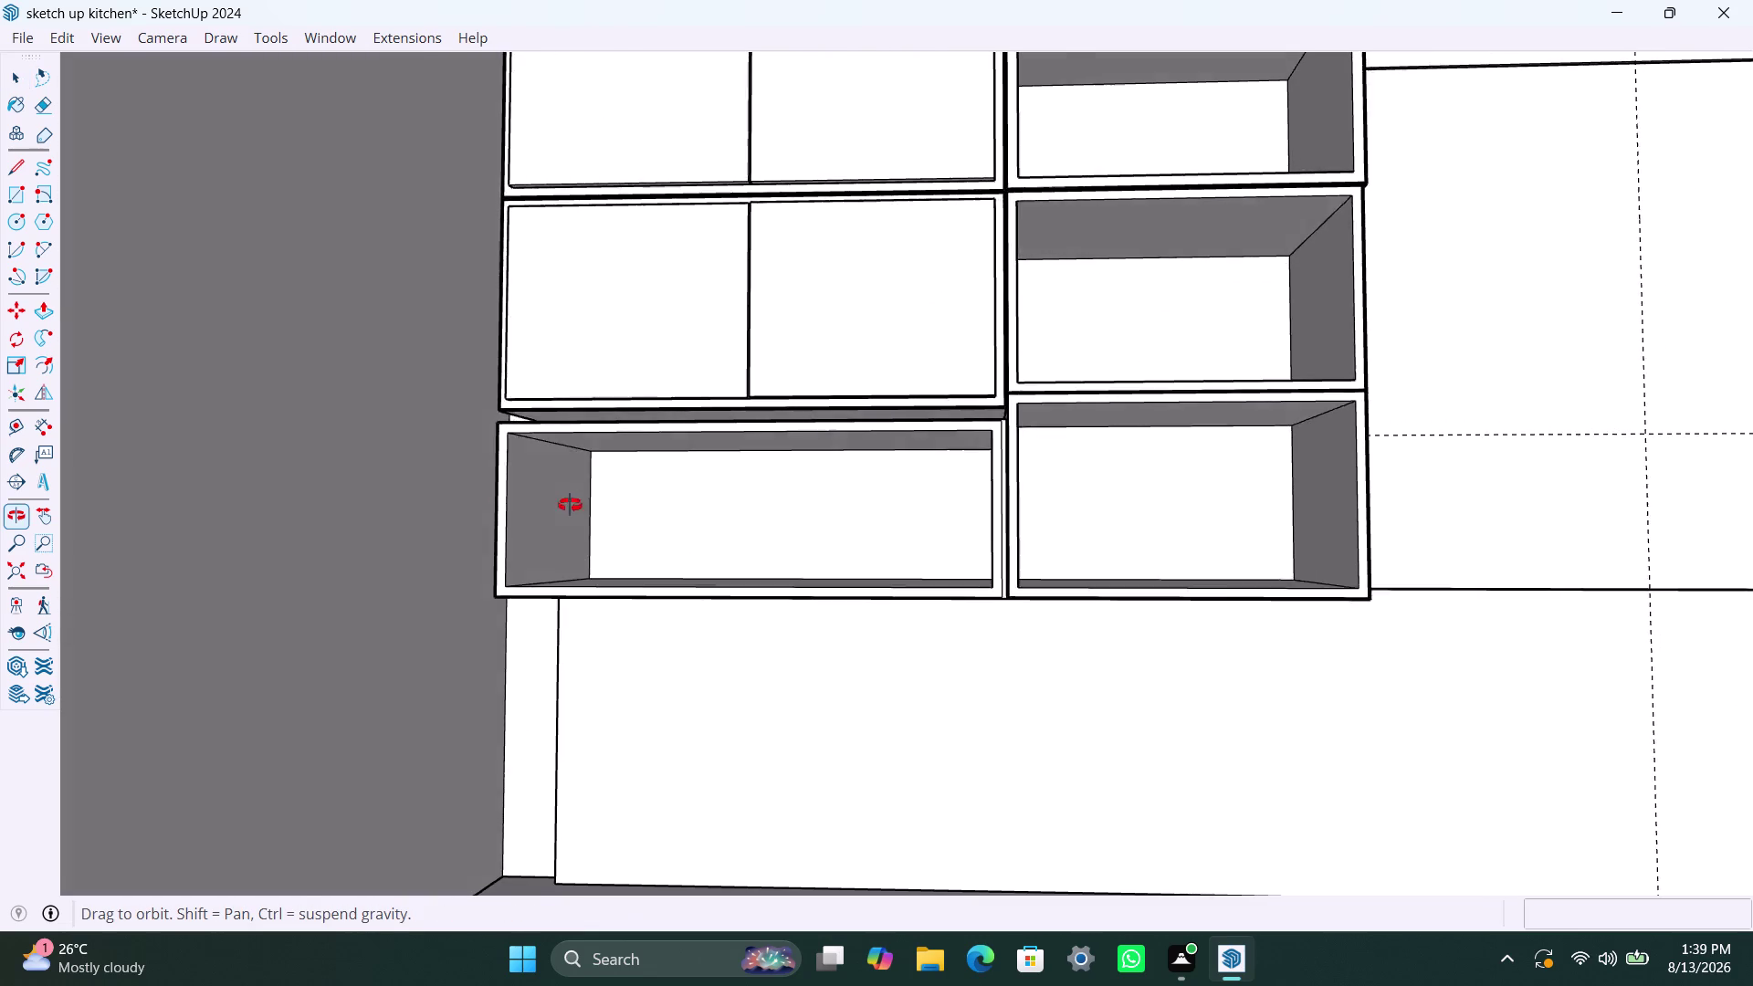
middle_drag(566, 500, 669, 568)
scroll(up, 3)
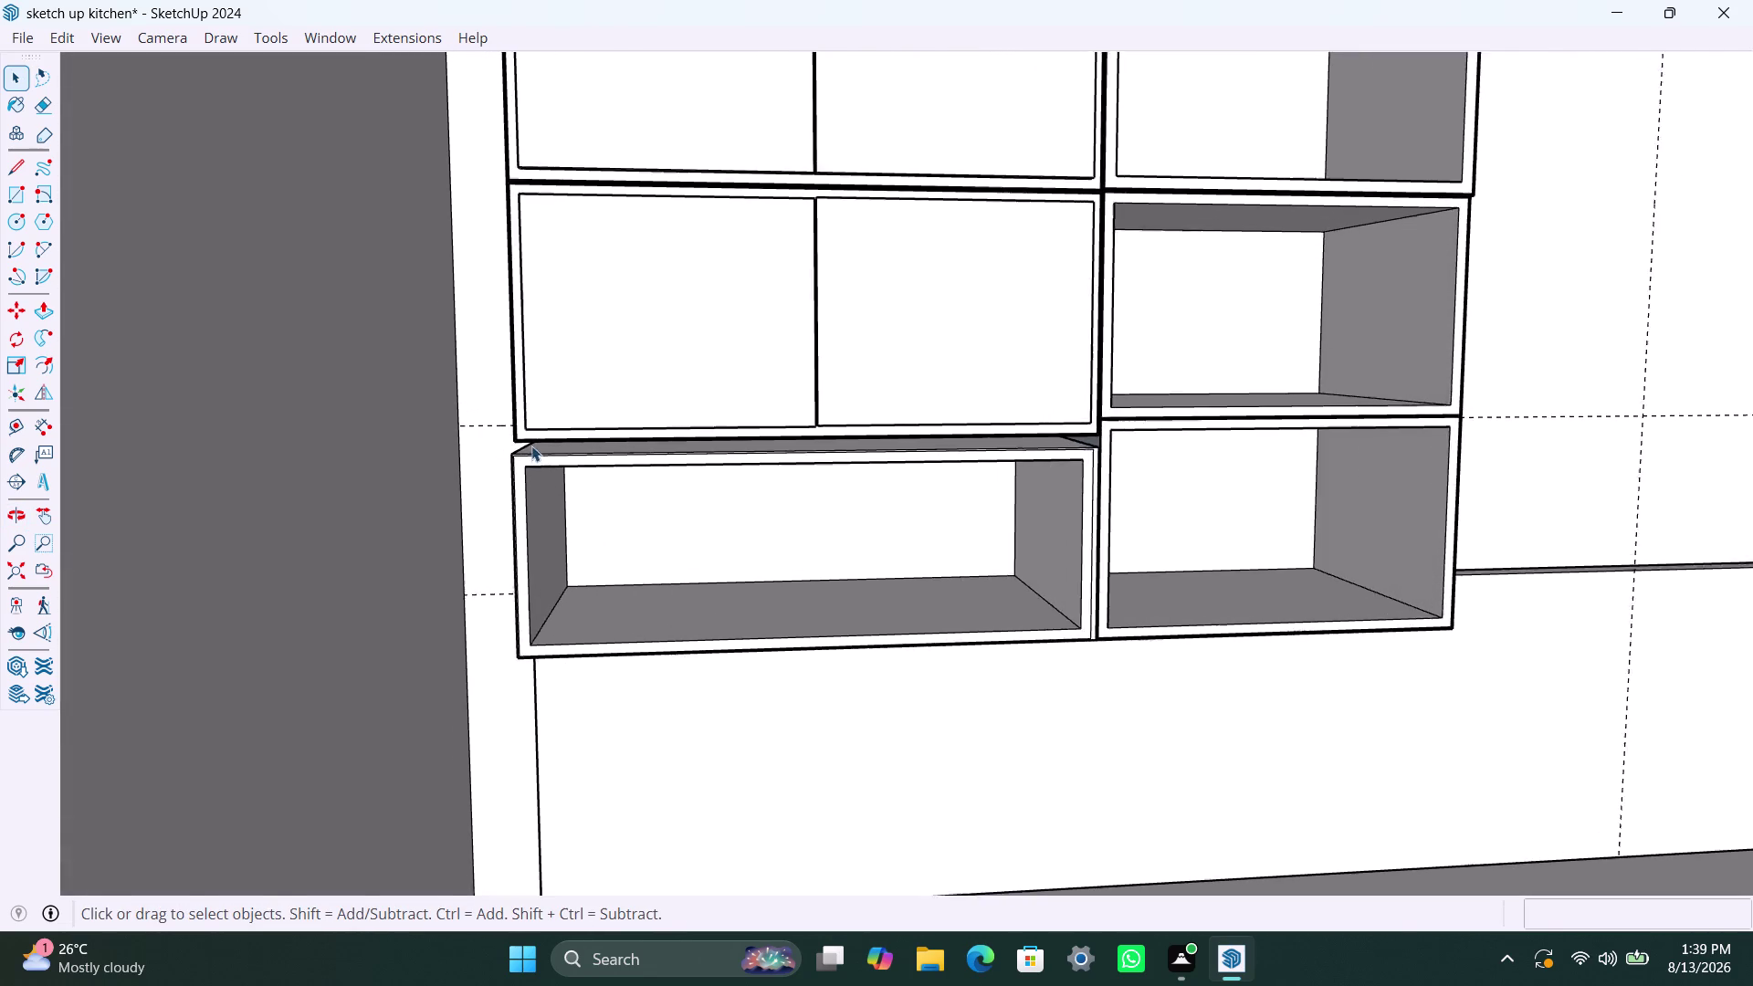
scroll(up, 3)
scroll(up, 3)
Select the lower cabinet unit's geometry and delete it.
click(494, 456)
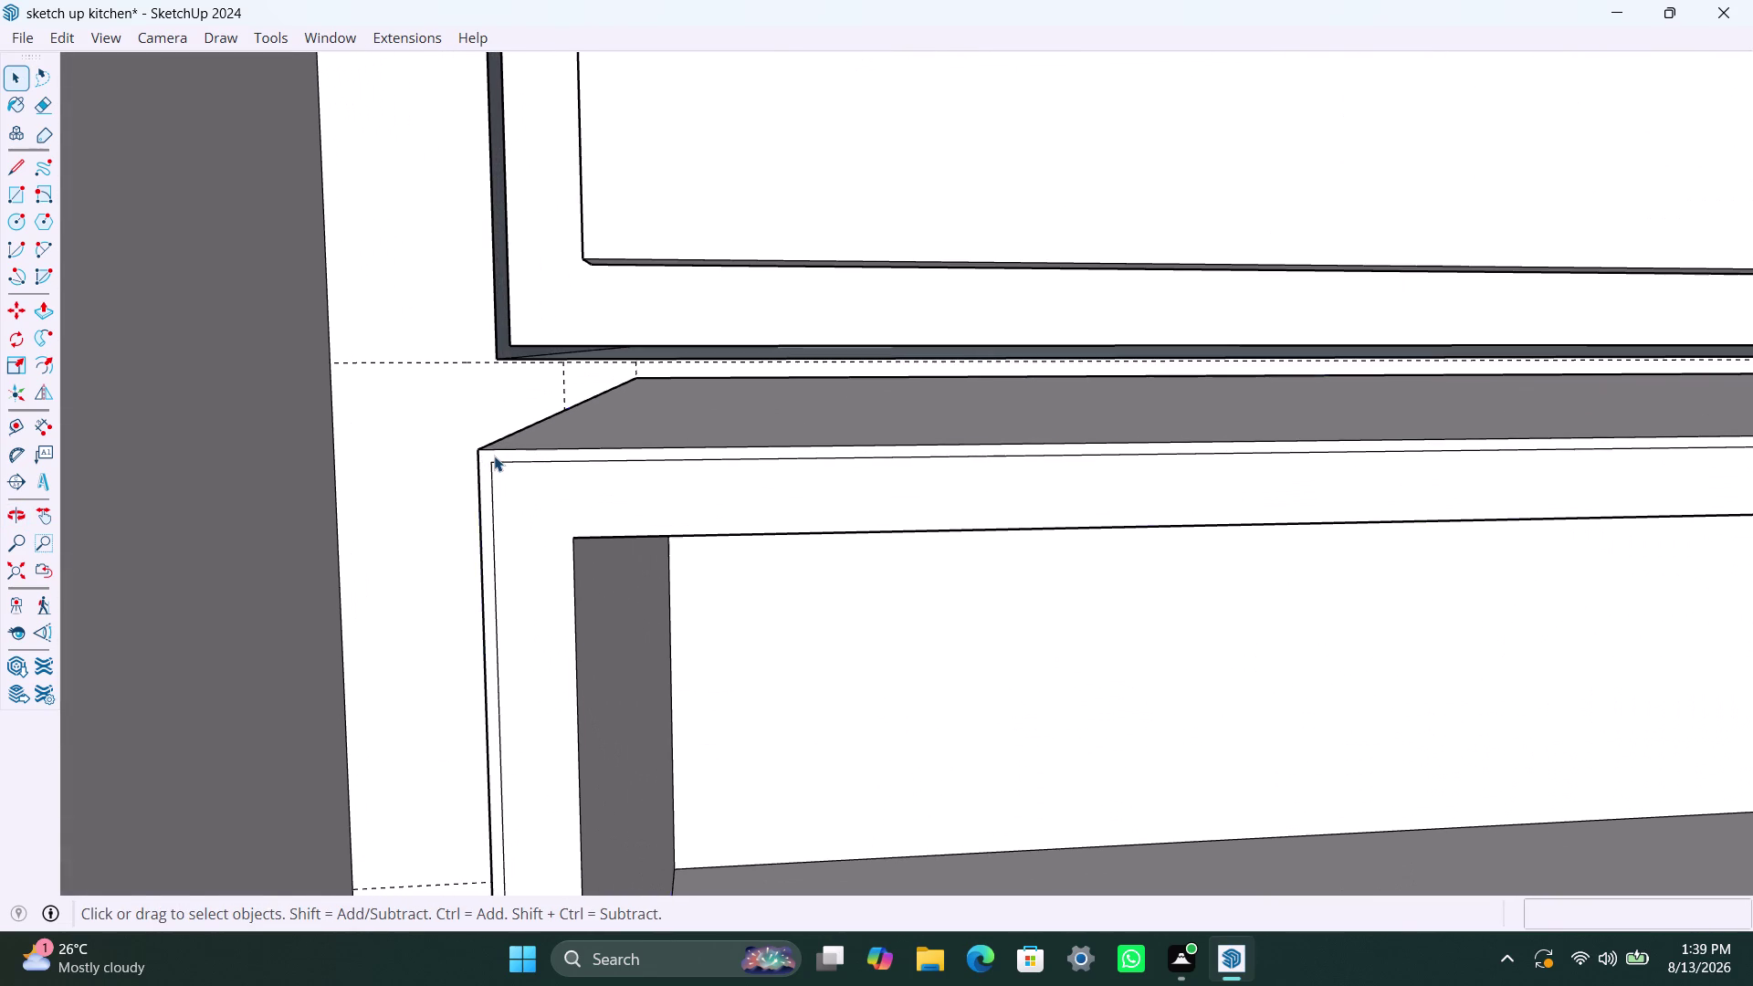
triple_click(494, 456)
click(493, 456)
click(489, 454)
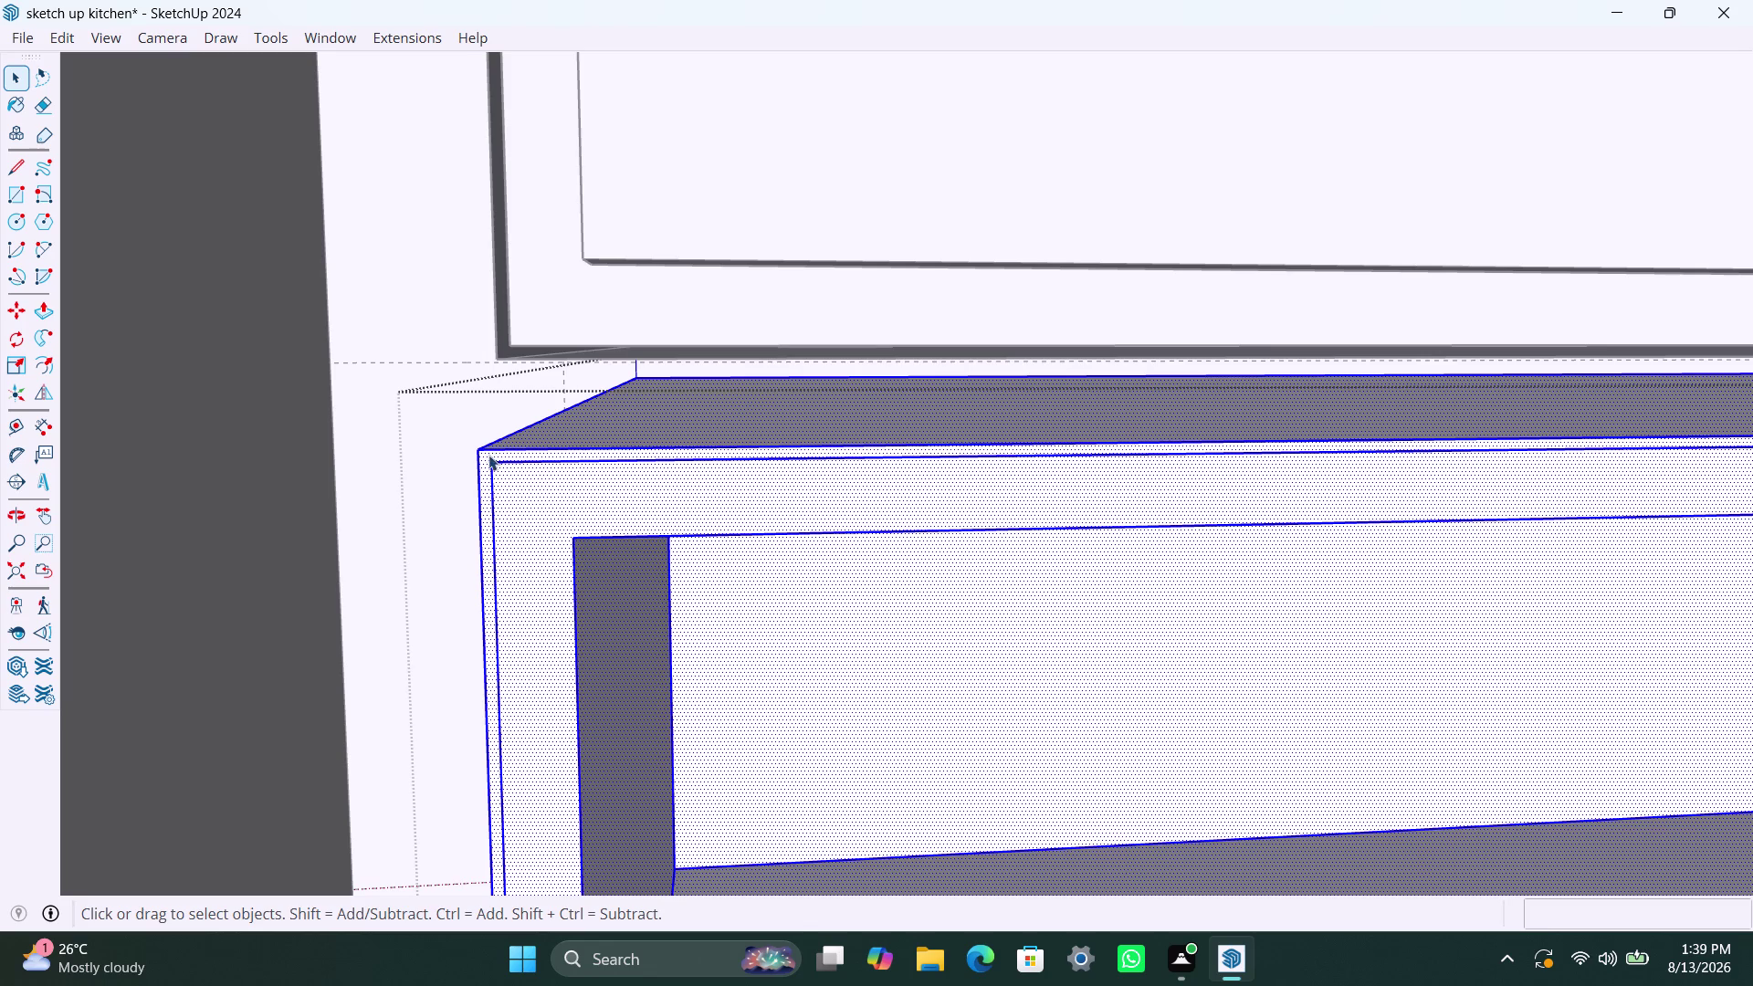
click(483, 460)
click(484, 468)
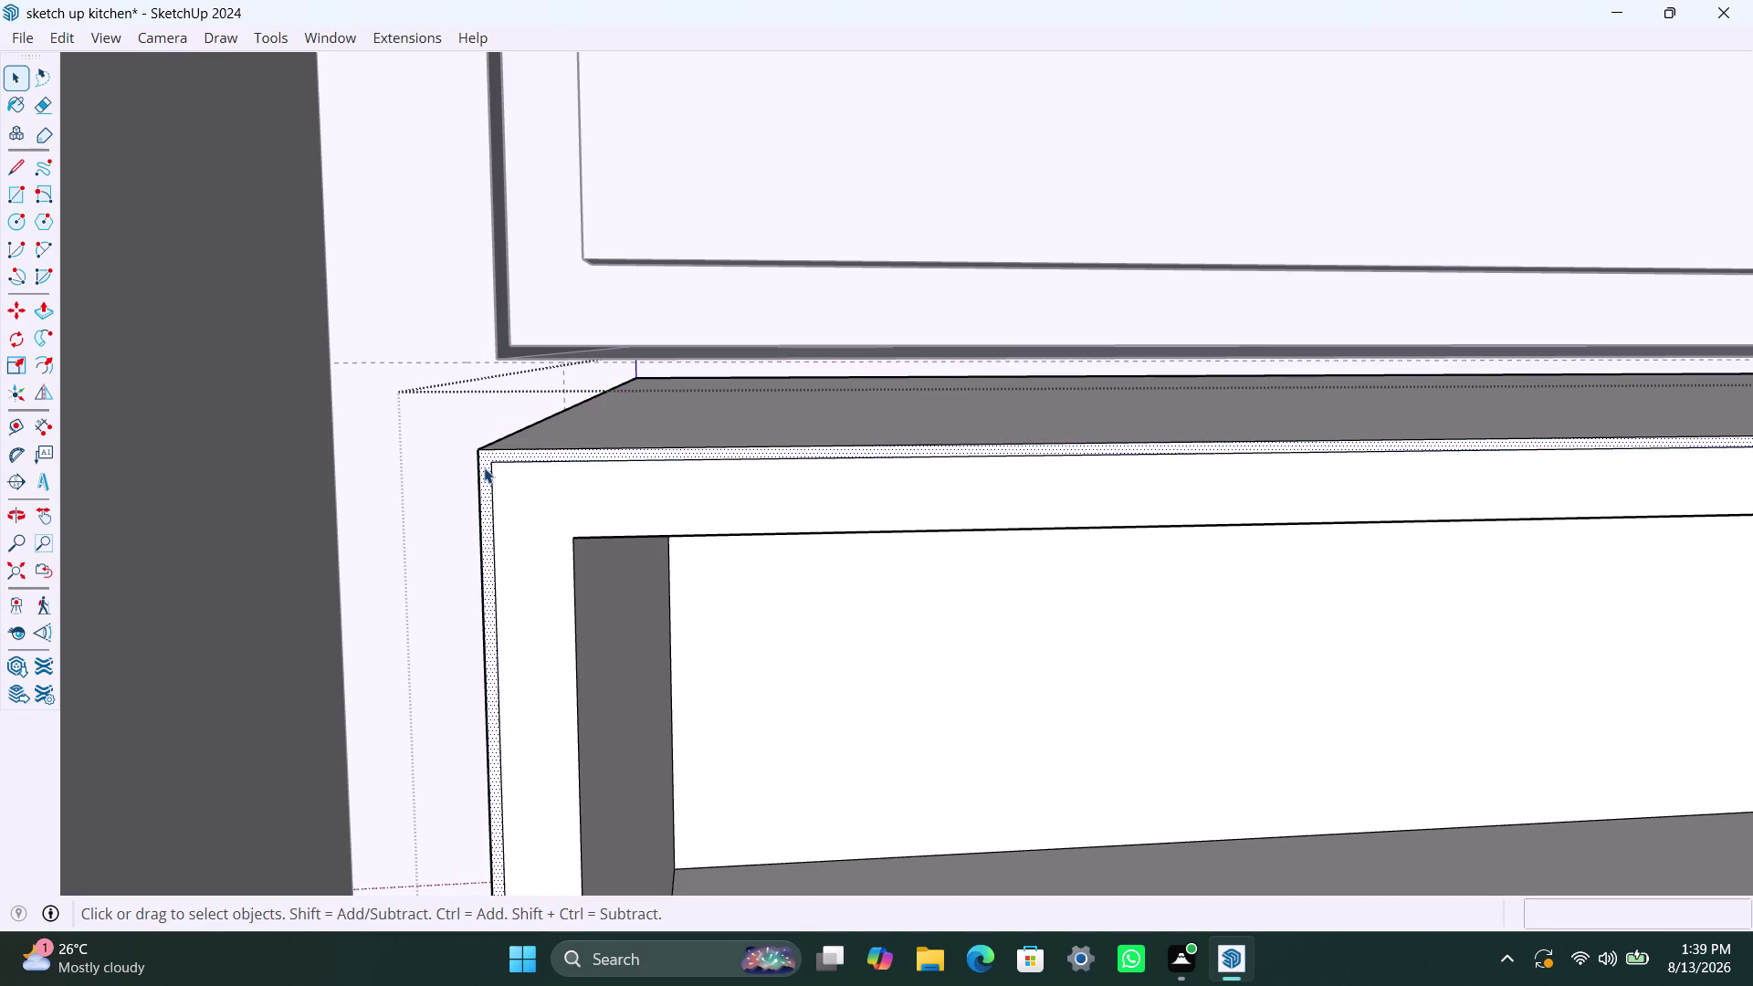
key(Delete)
scroll(down, 3)
scroll(down, 3)
scroll(down, 3)
middle_drag(680, 499, 501, 470)
scroll(down, 3)
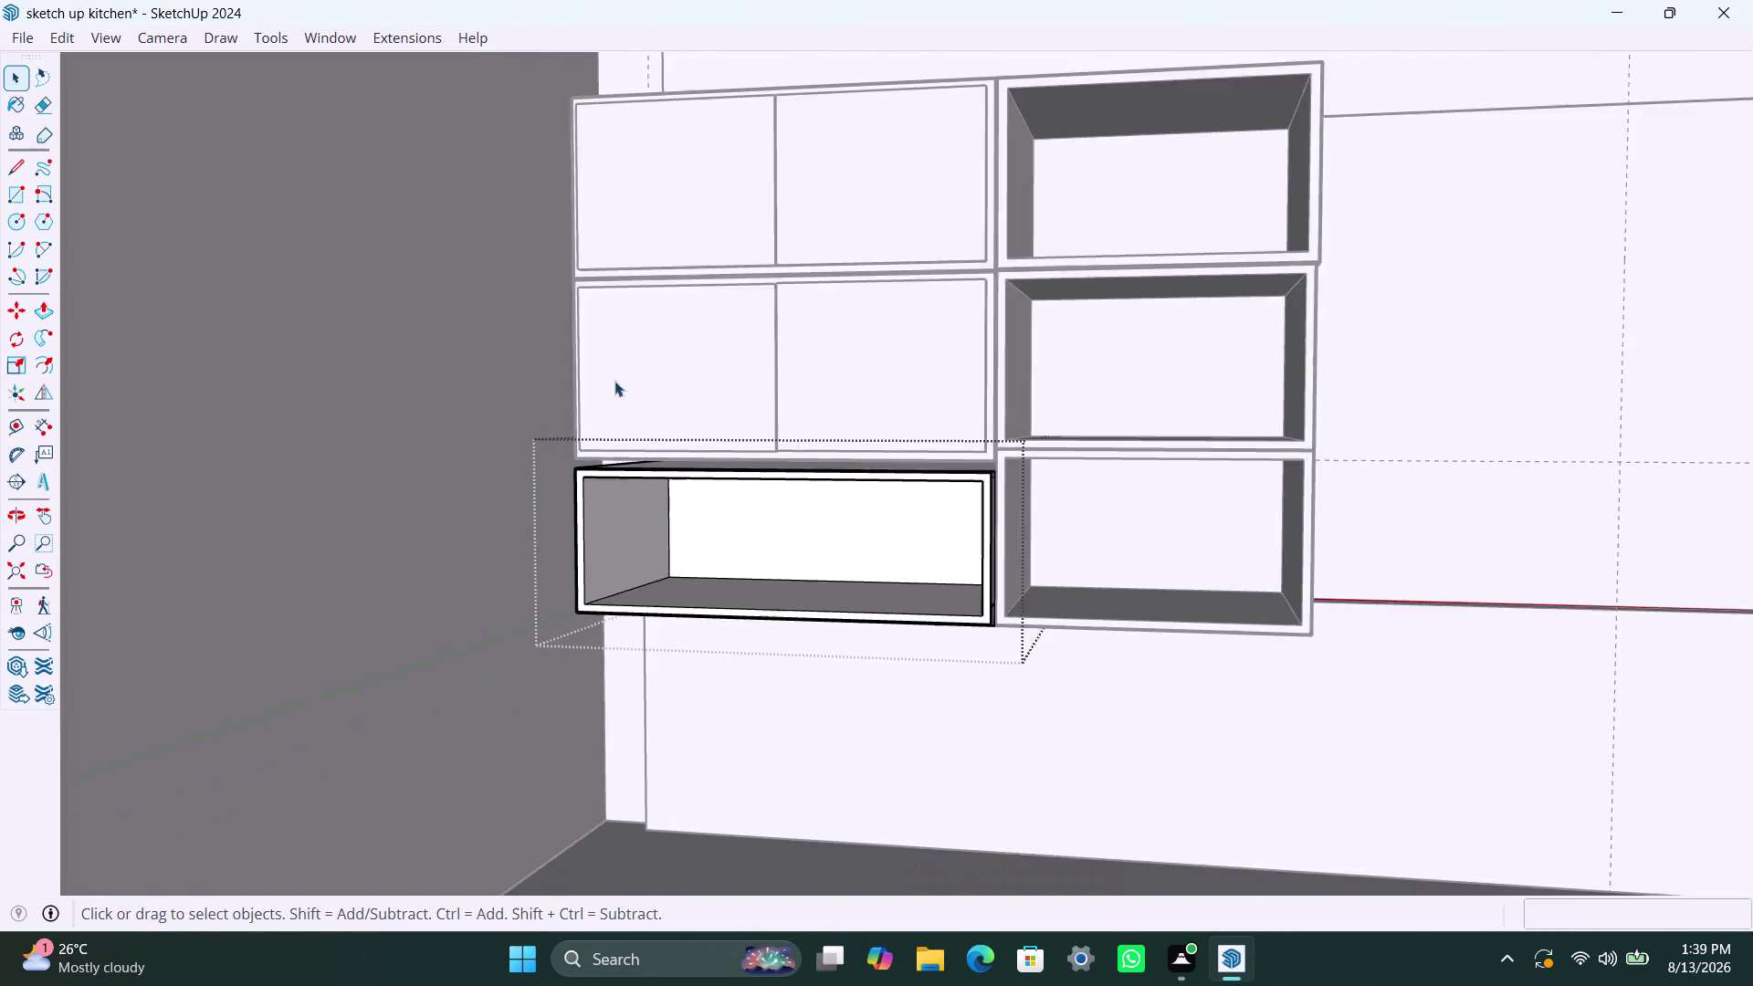
scroll(down, 3)
Zoom to extents and orbit the view up toward the upper cabinet grid.
click(17, 559)
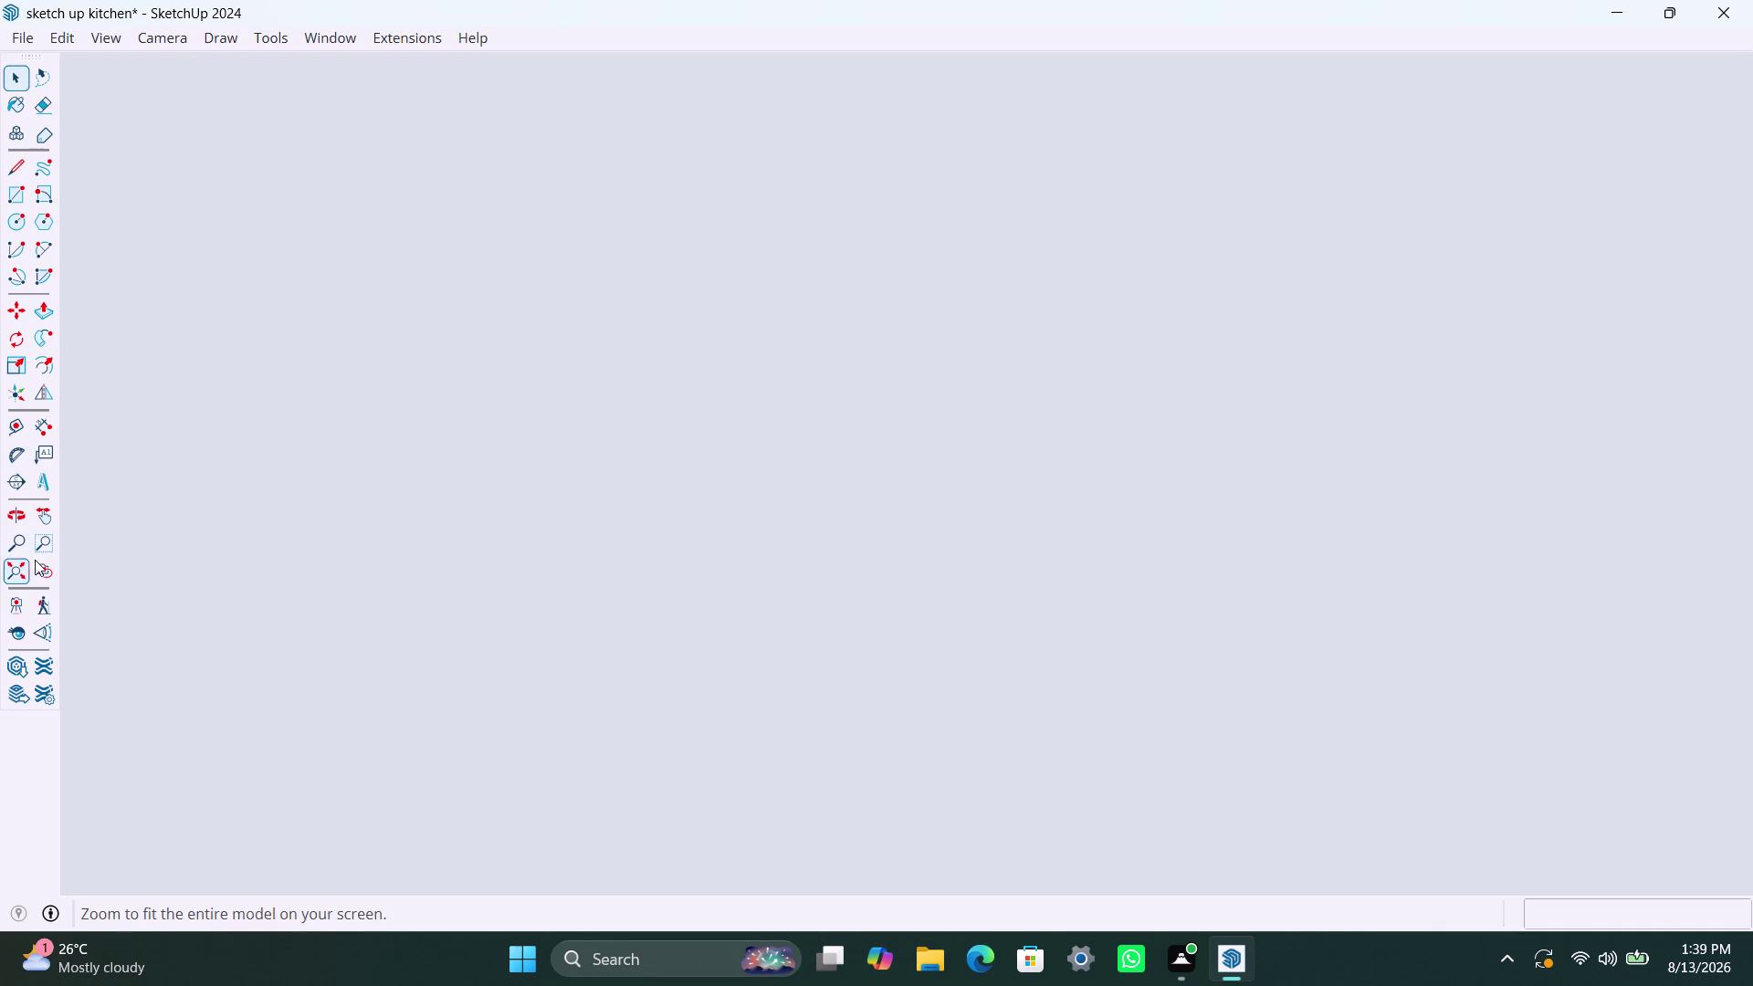
scroll(down, 3)
middle_drag(548, 476, 488, 834)
scroll(up, 3)
middle_drag(495, 459, 501, 470)
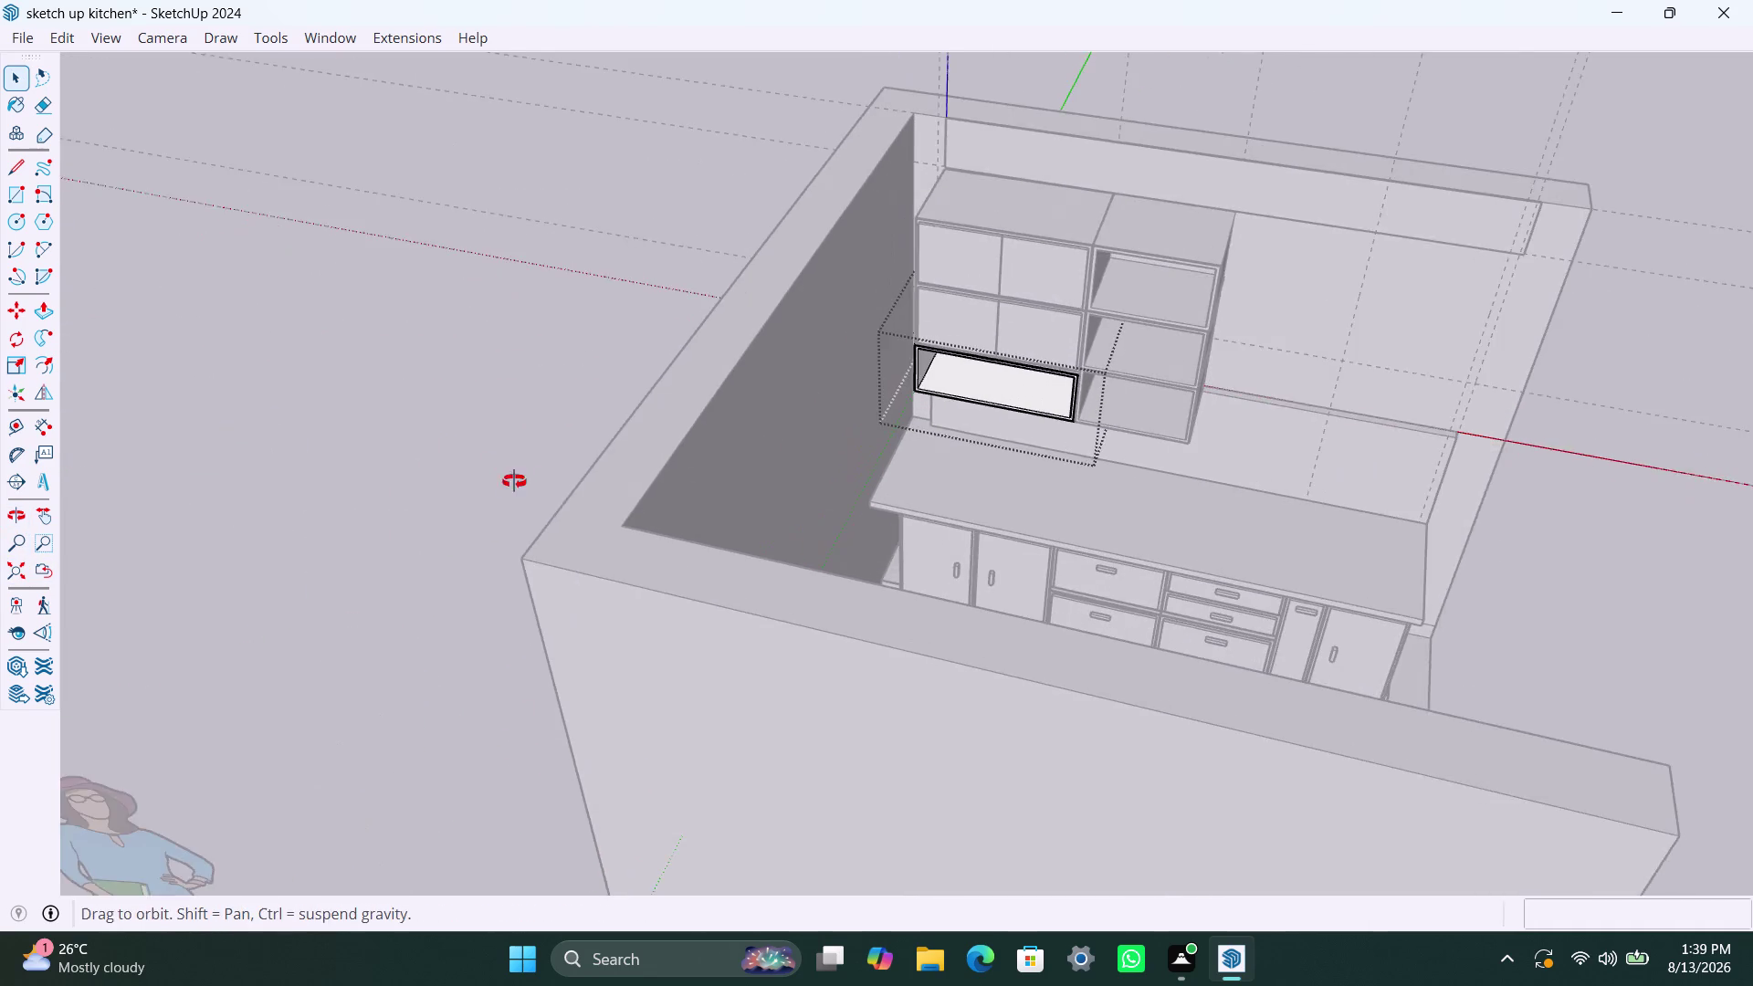
middle_drag(501, 469, 664, 573)
click(374, 416)
scroll(up, 3)
middle_drag(936, 391, 926, 397)
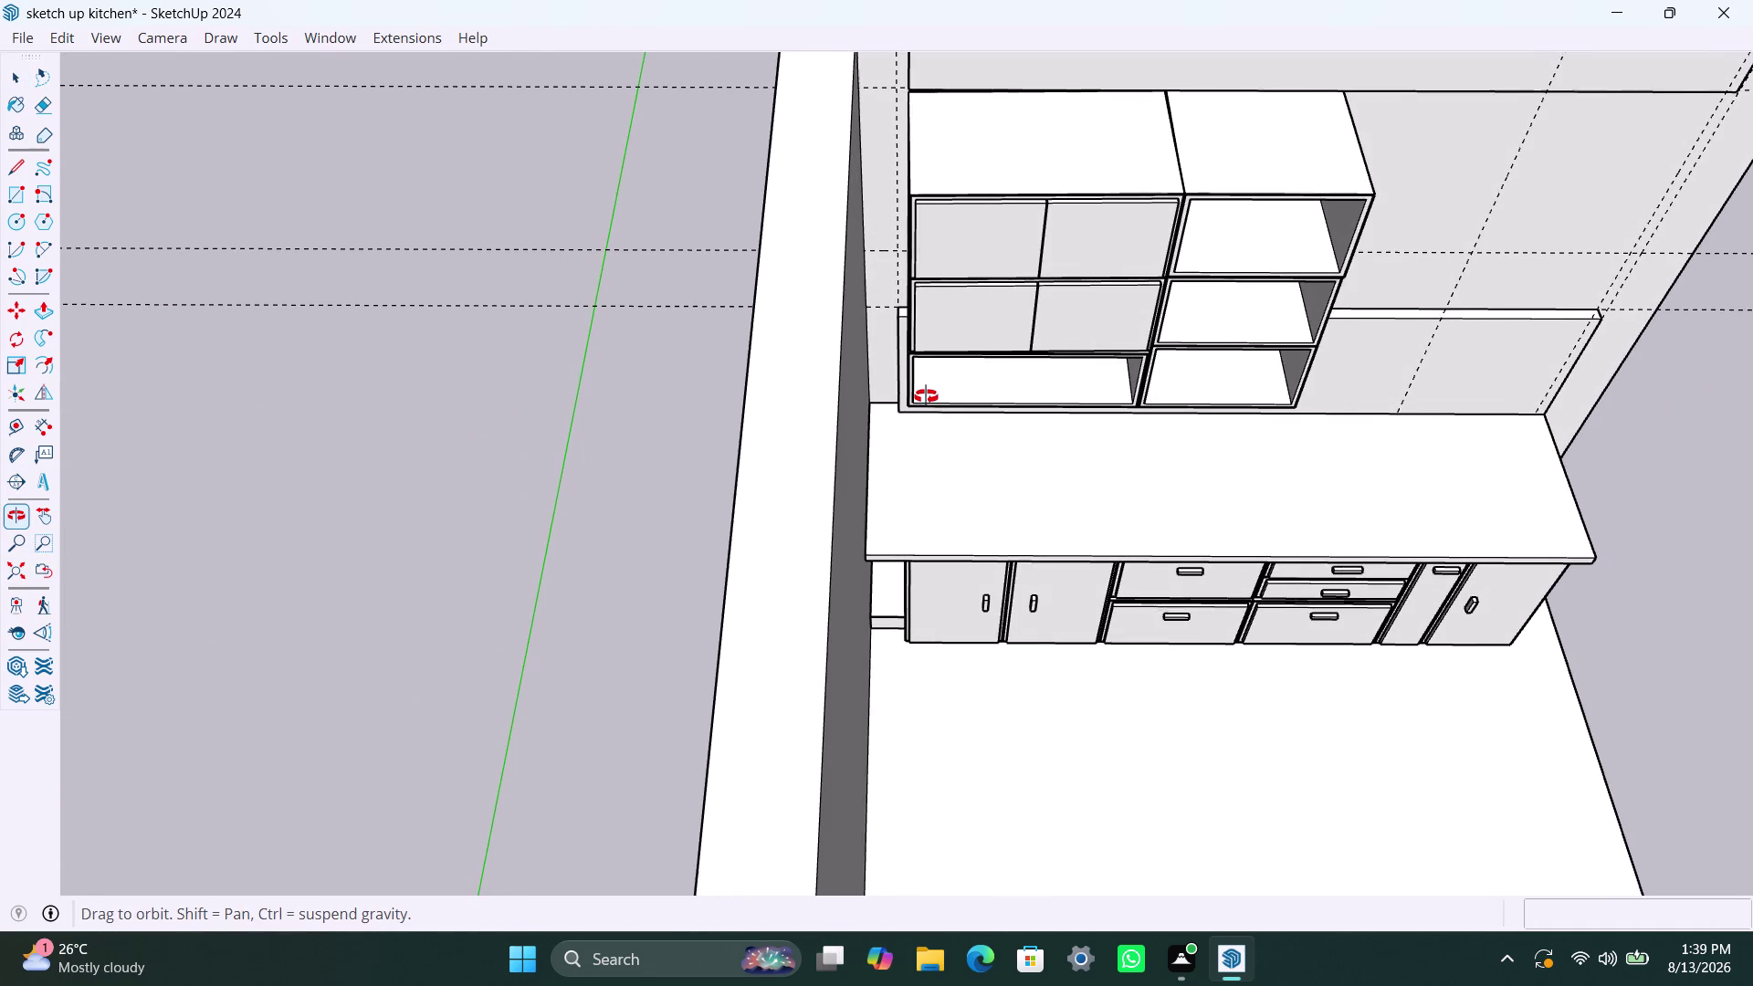
middle_drag(926, 396, 479, 500)
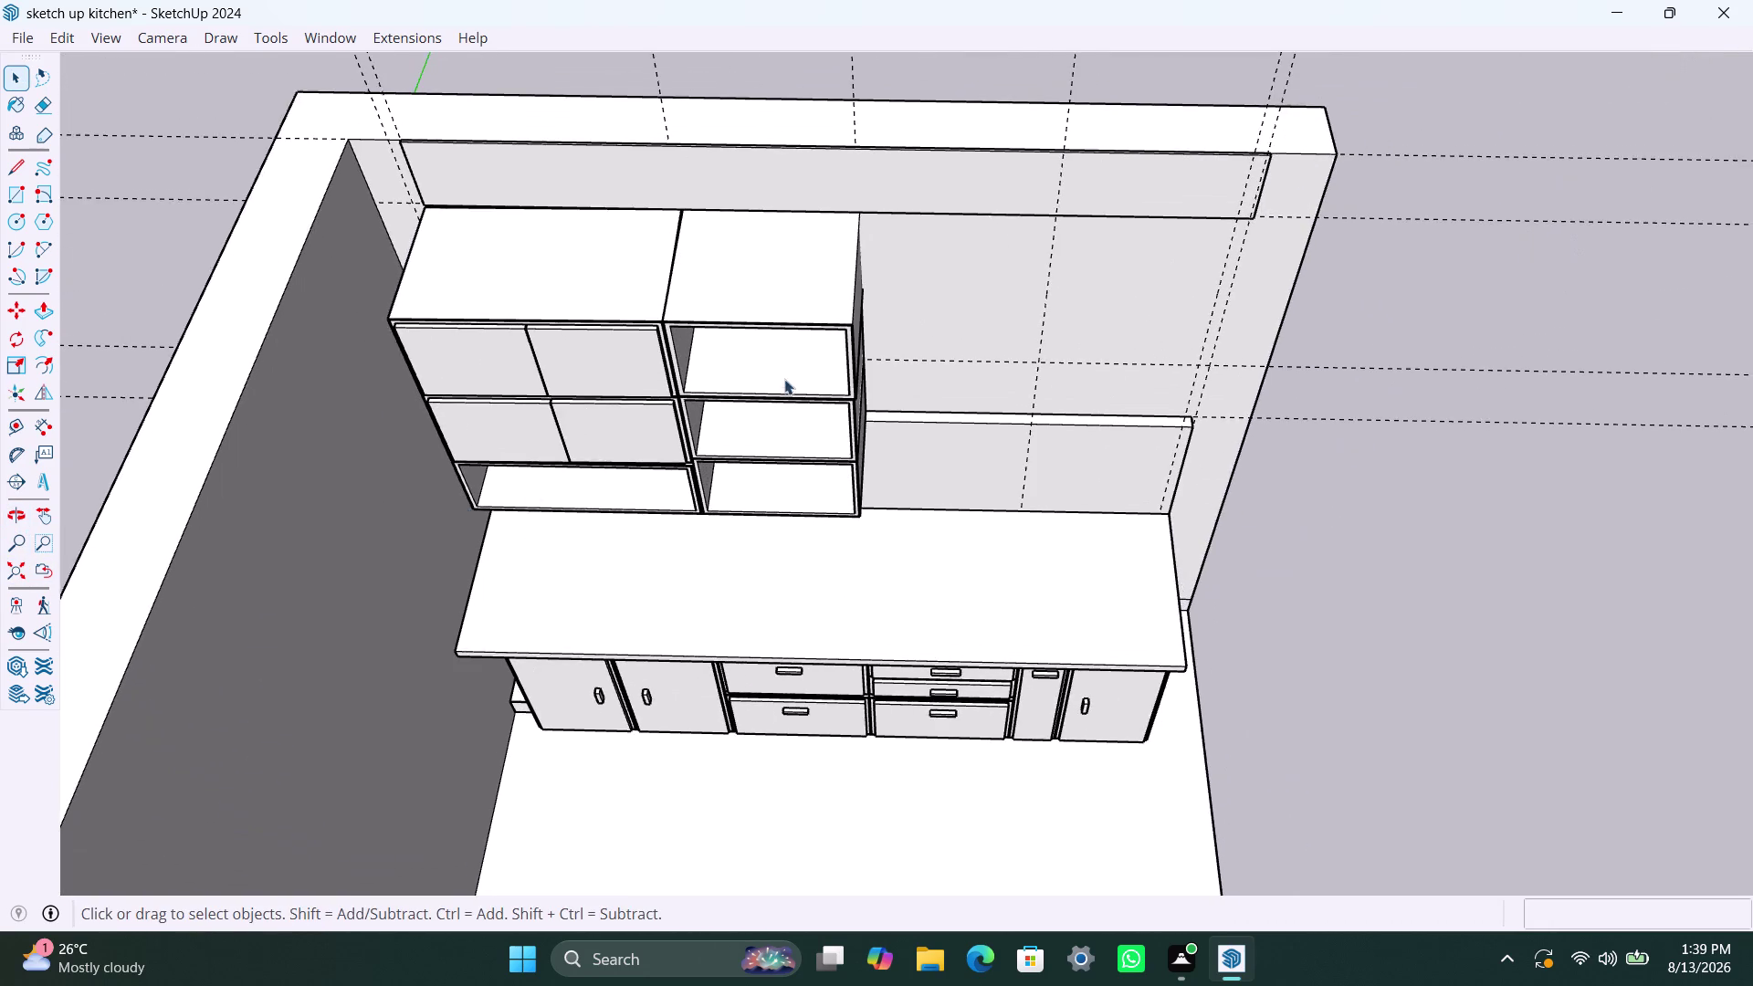
scroll(up, 3)
middle_drag(685, 465, 774, 435)
scroll(up, 3)
middle_drag(797, 457, 712, 389)
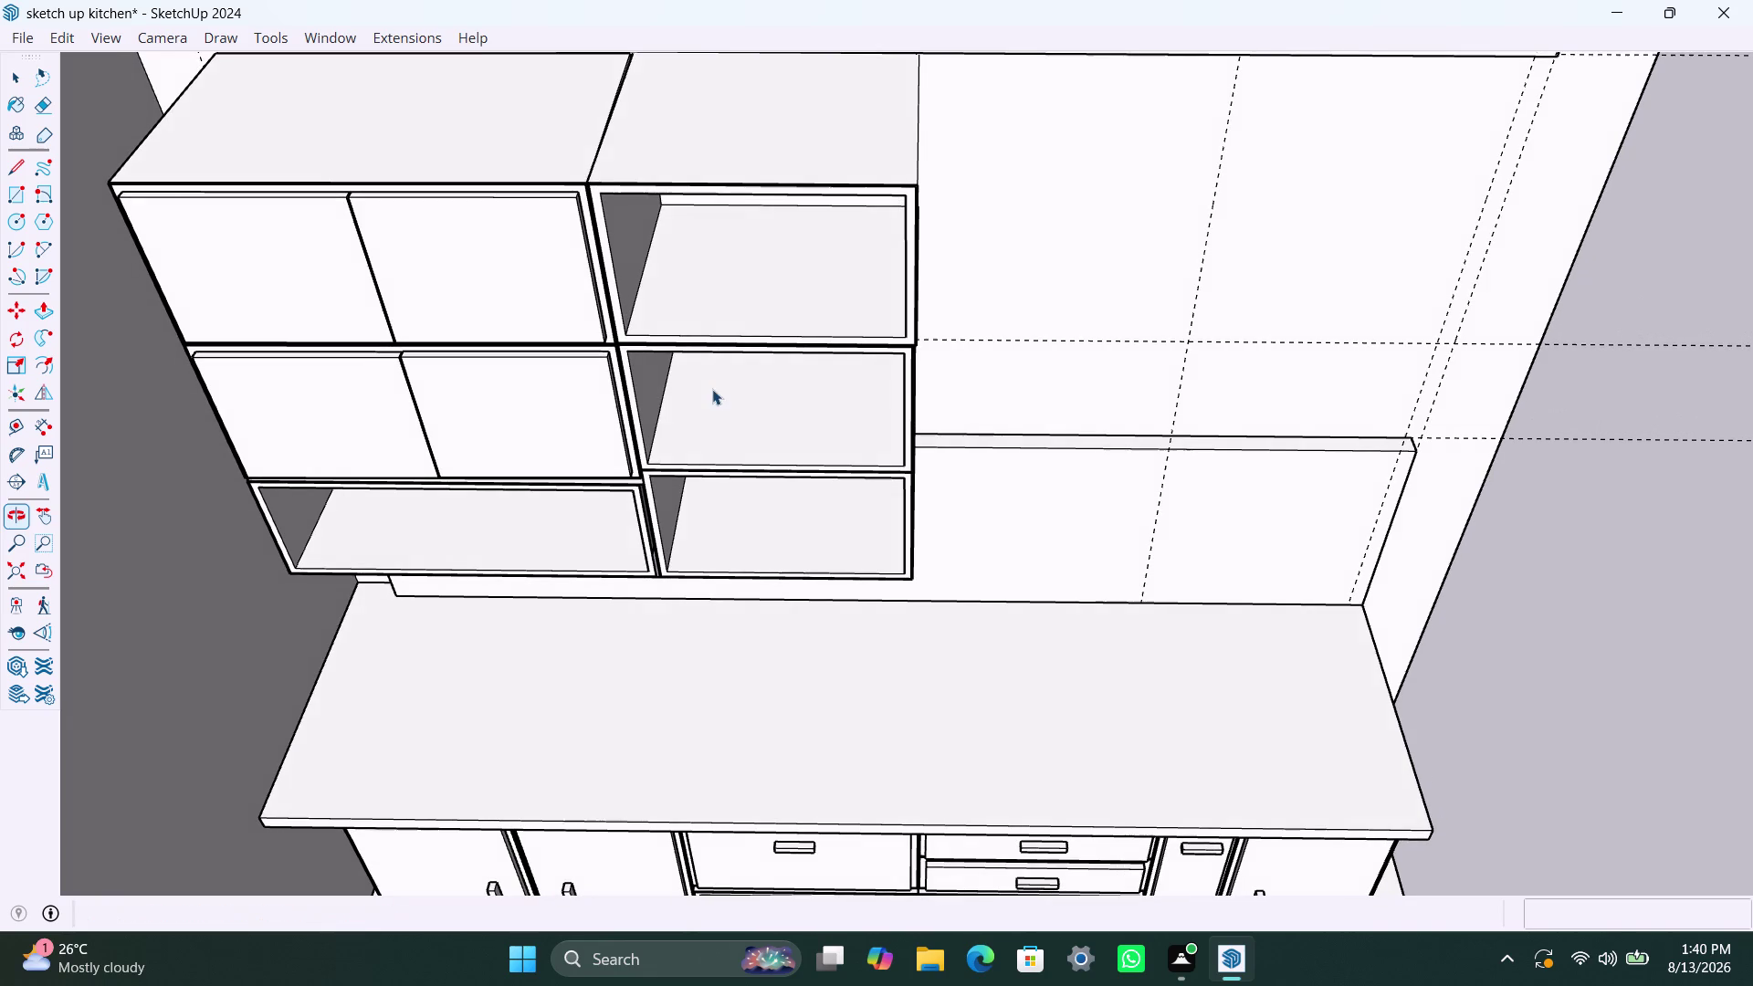
Draw a door rectangle across half the top-right unit's opening and make it a group.
key(r)
click(601, 193)
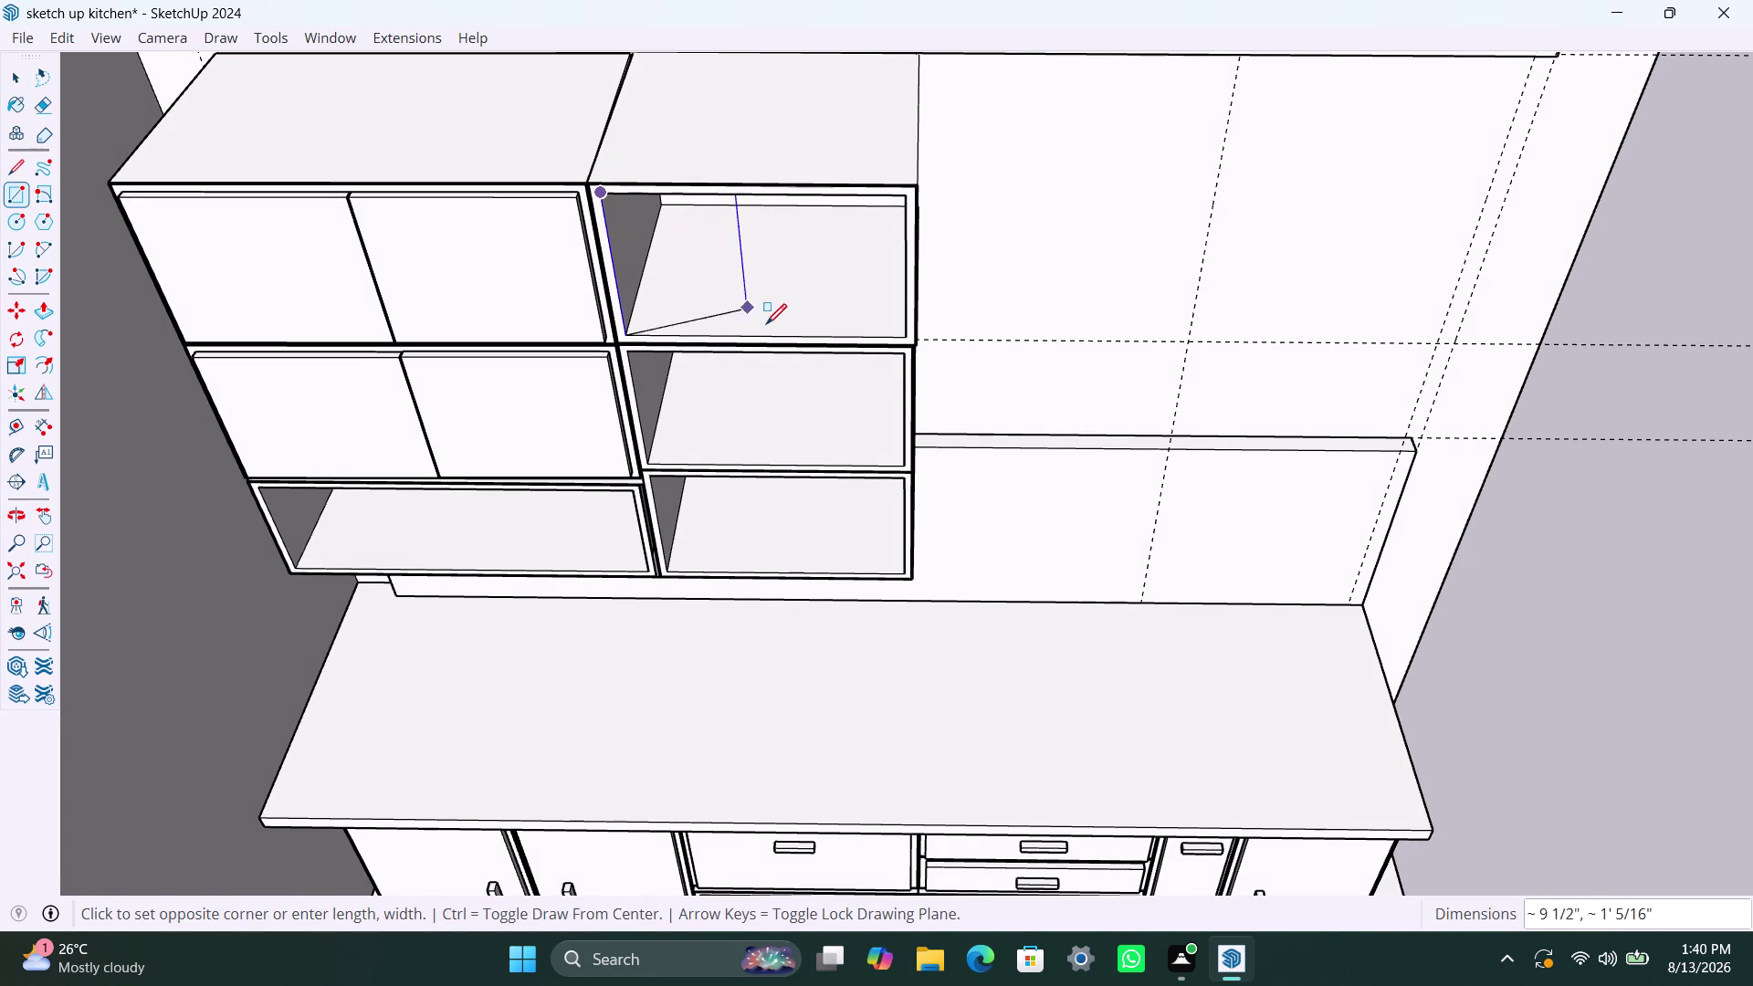
click(773, 337)
key(space)
double_click(707, 294)
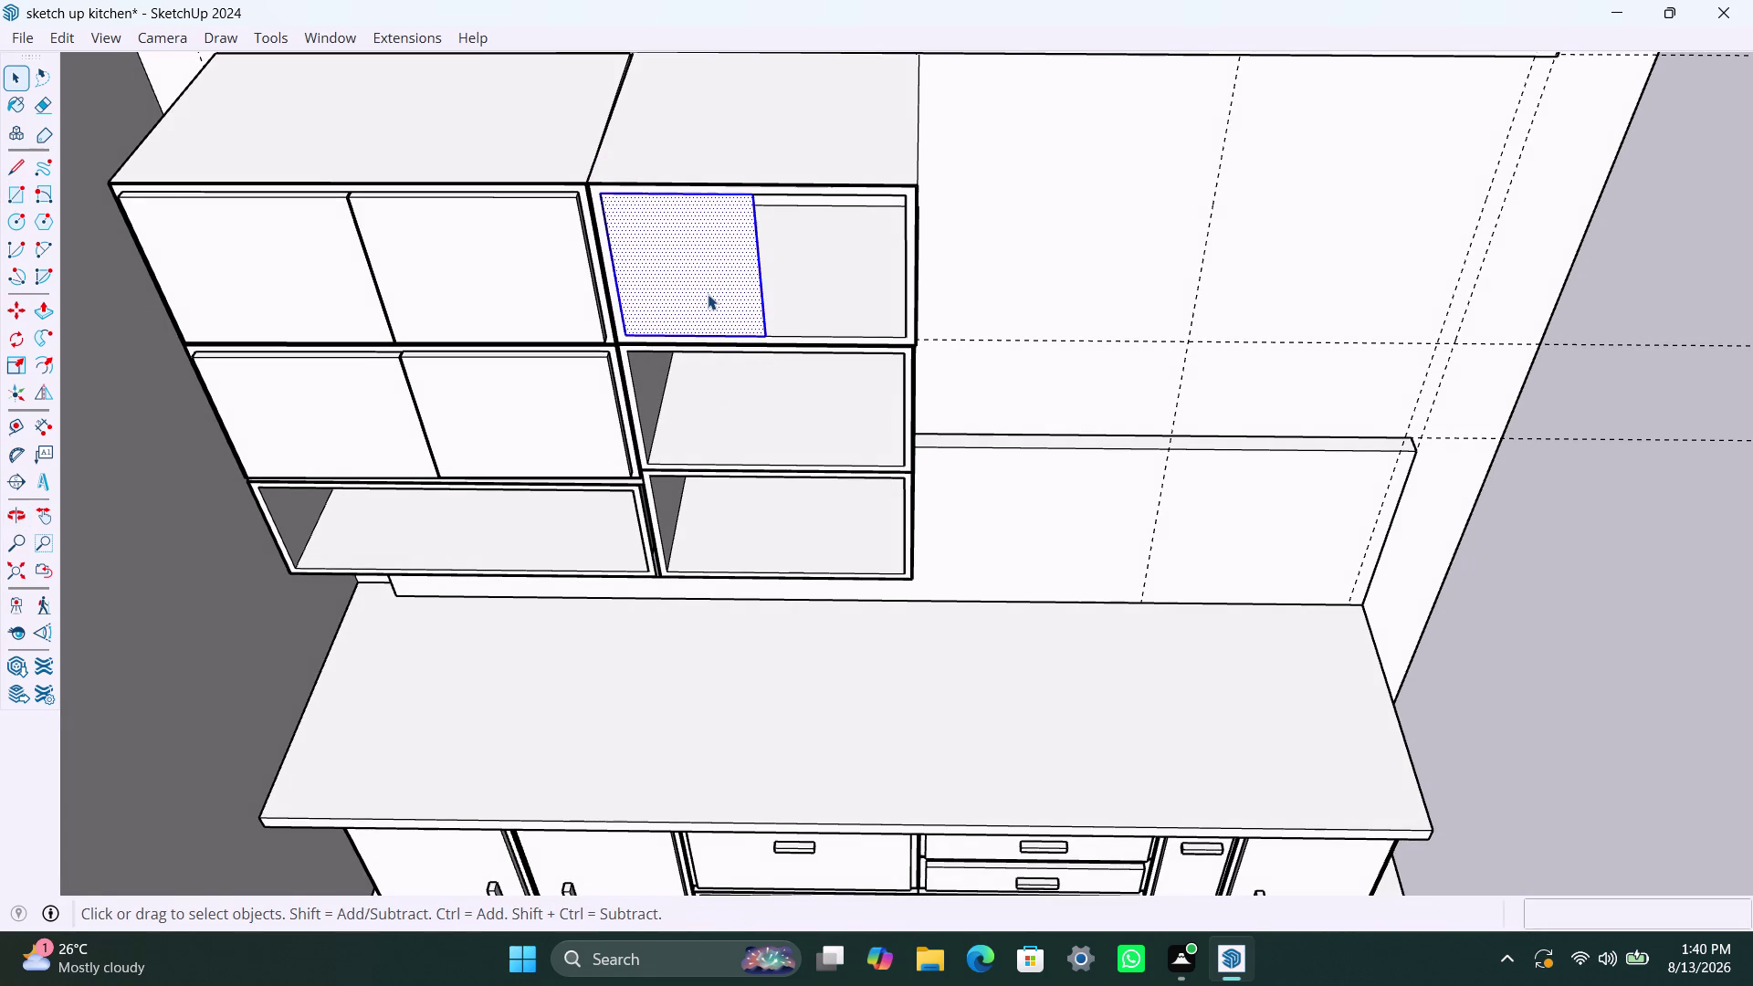
right_click(706, 293)
click(802, 506)
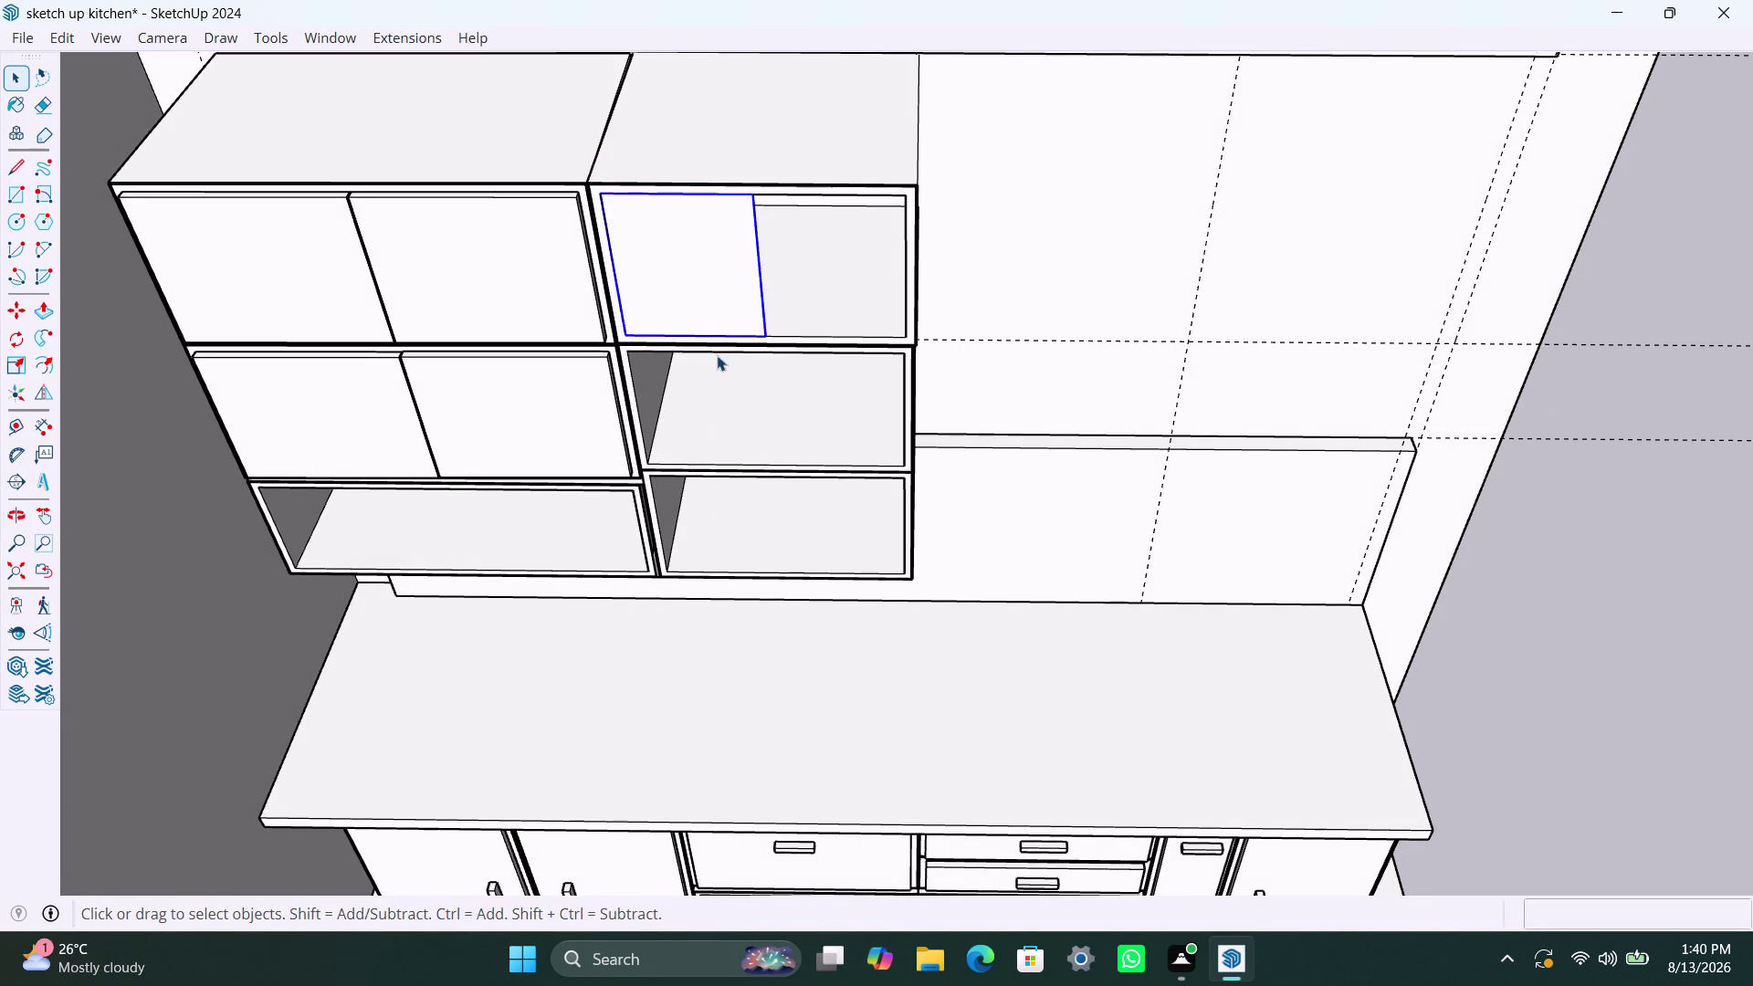
Push/Pull the door face to an 18mm thick panel, then orbit to view its side edge.
triple_click(714, 307)
key(p)
click(714, 307)
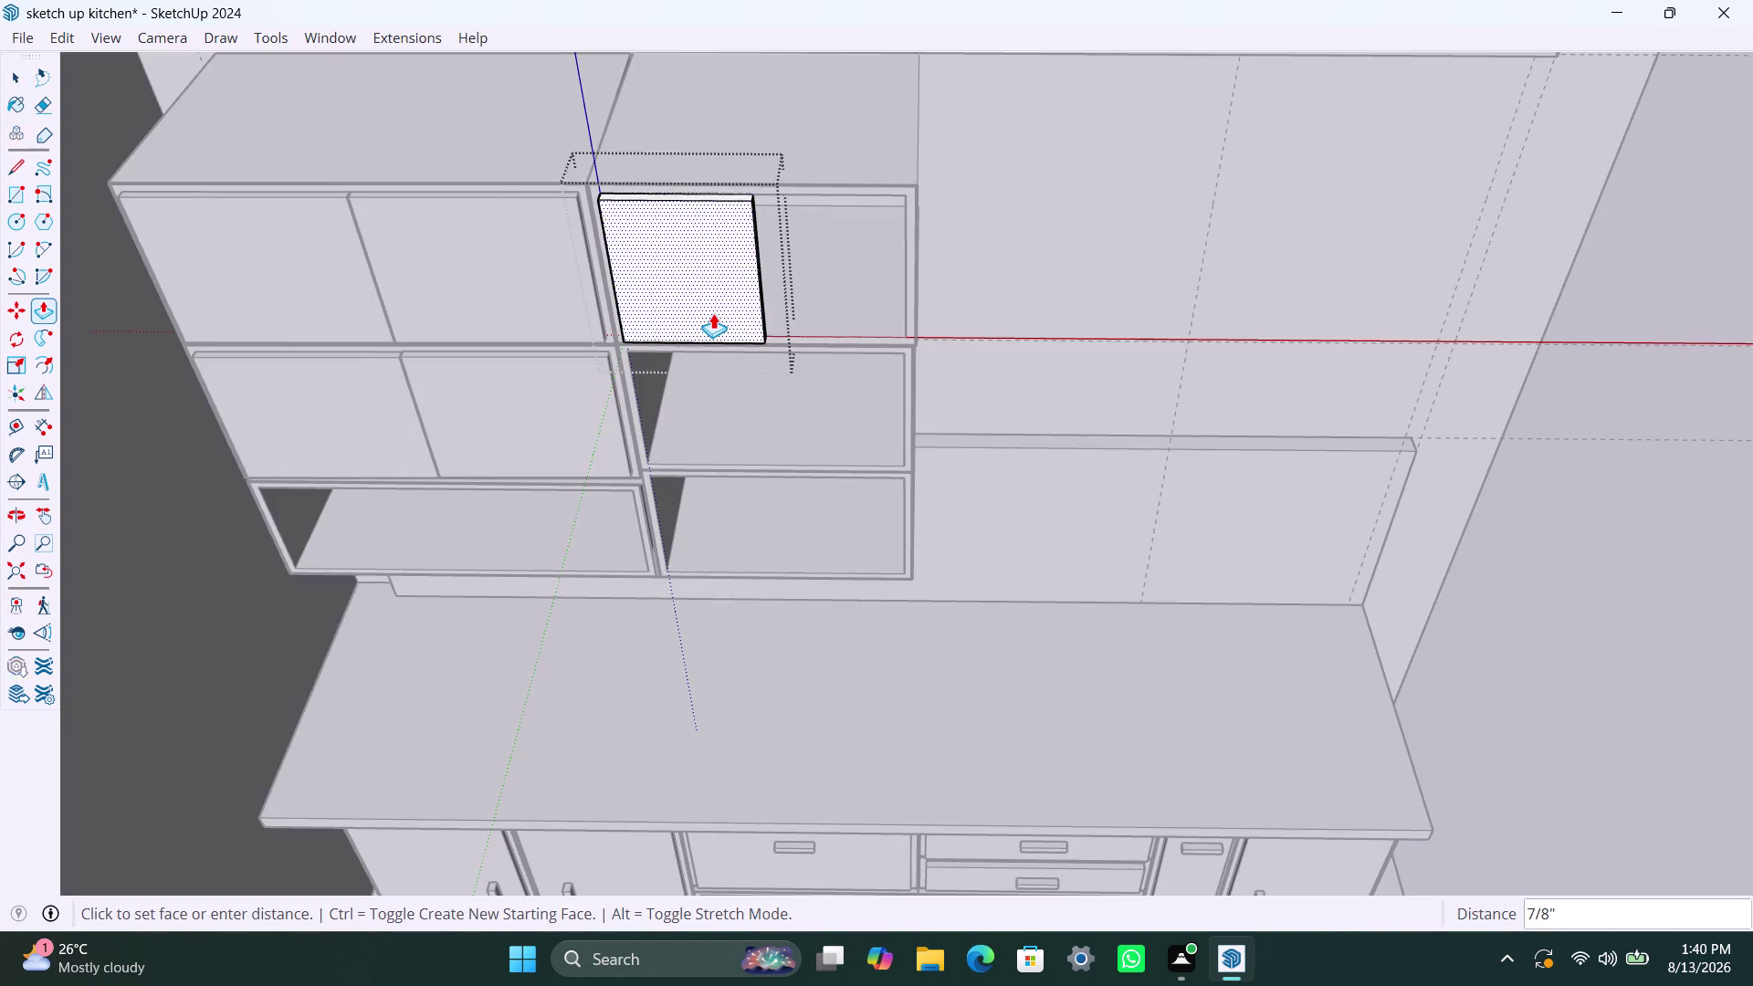
text(18mm)
key(Return)
key(space)
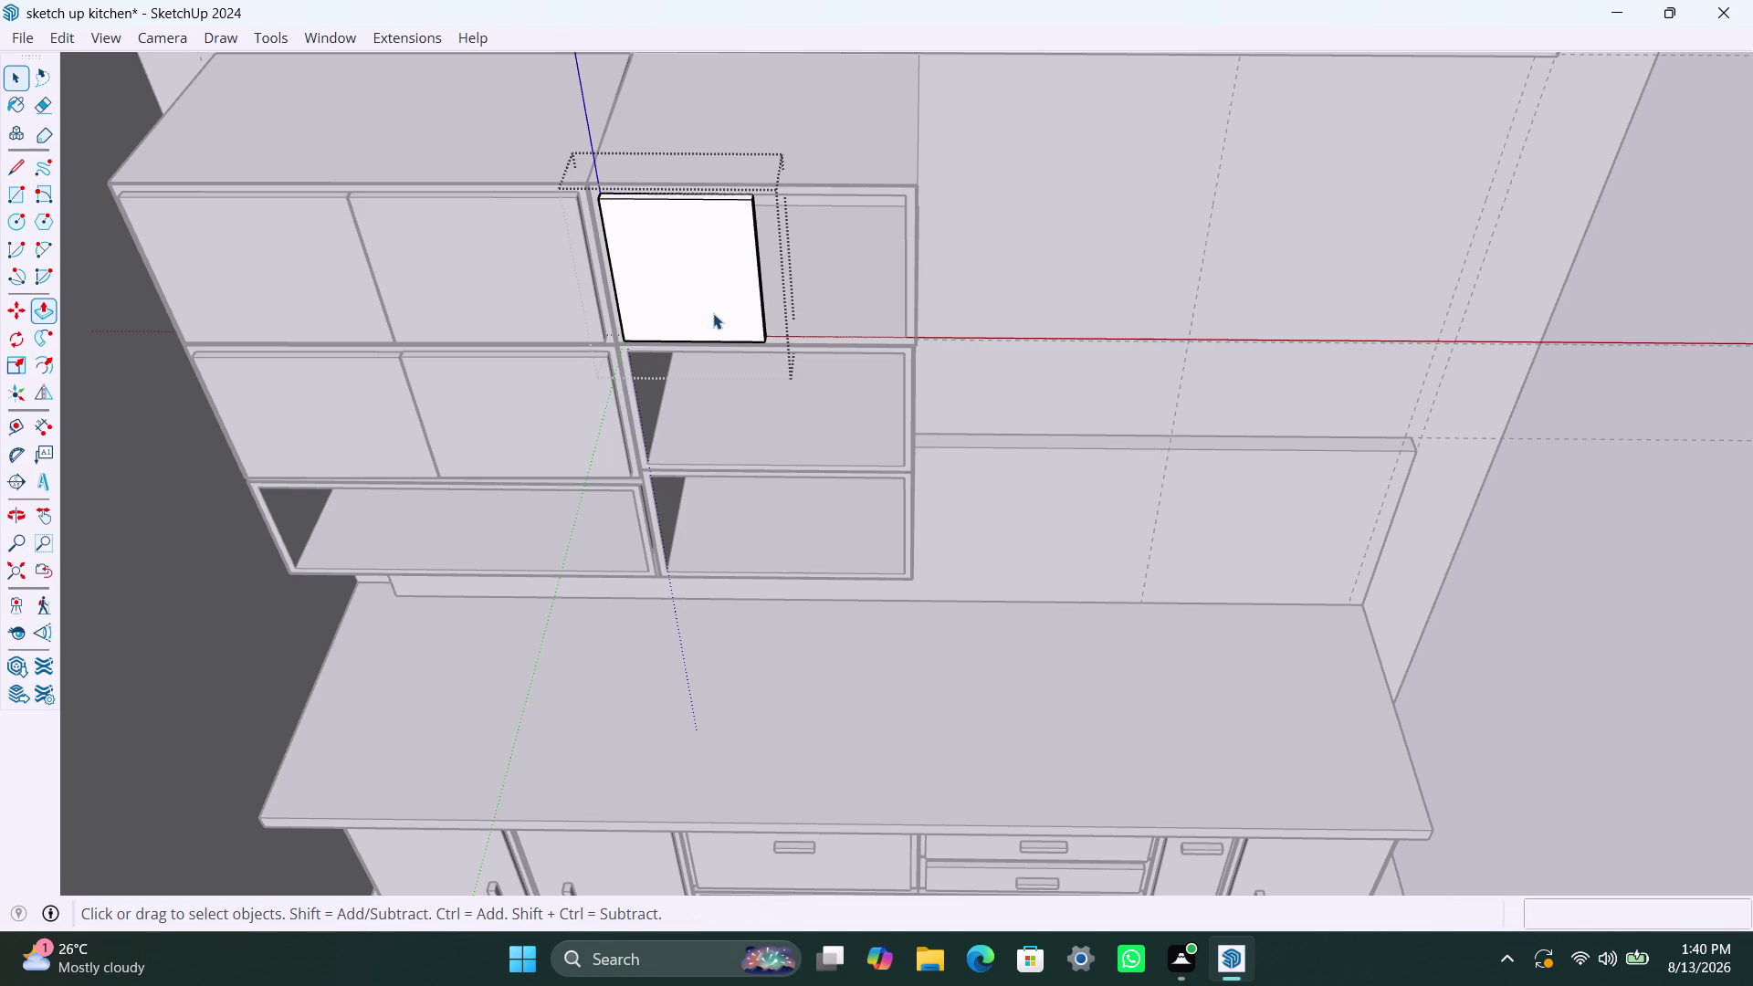
click(1071, 250)
click(700, 285)
scroll(up, 3)
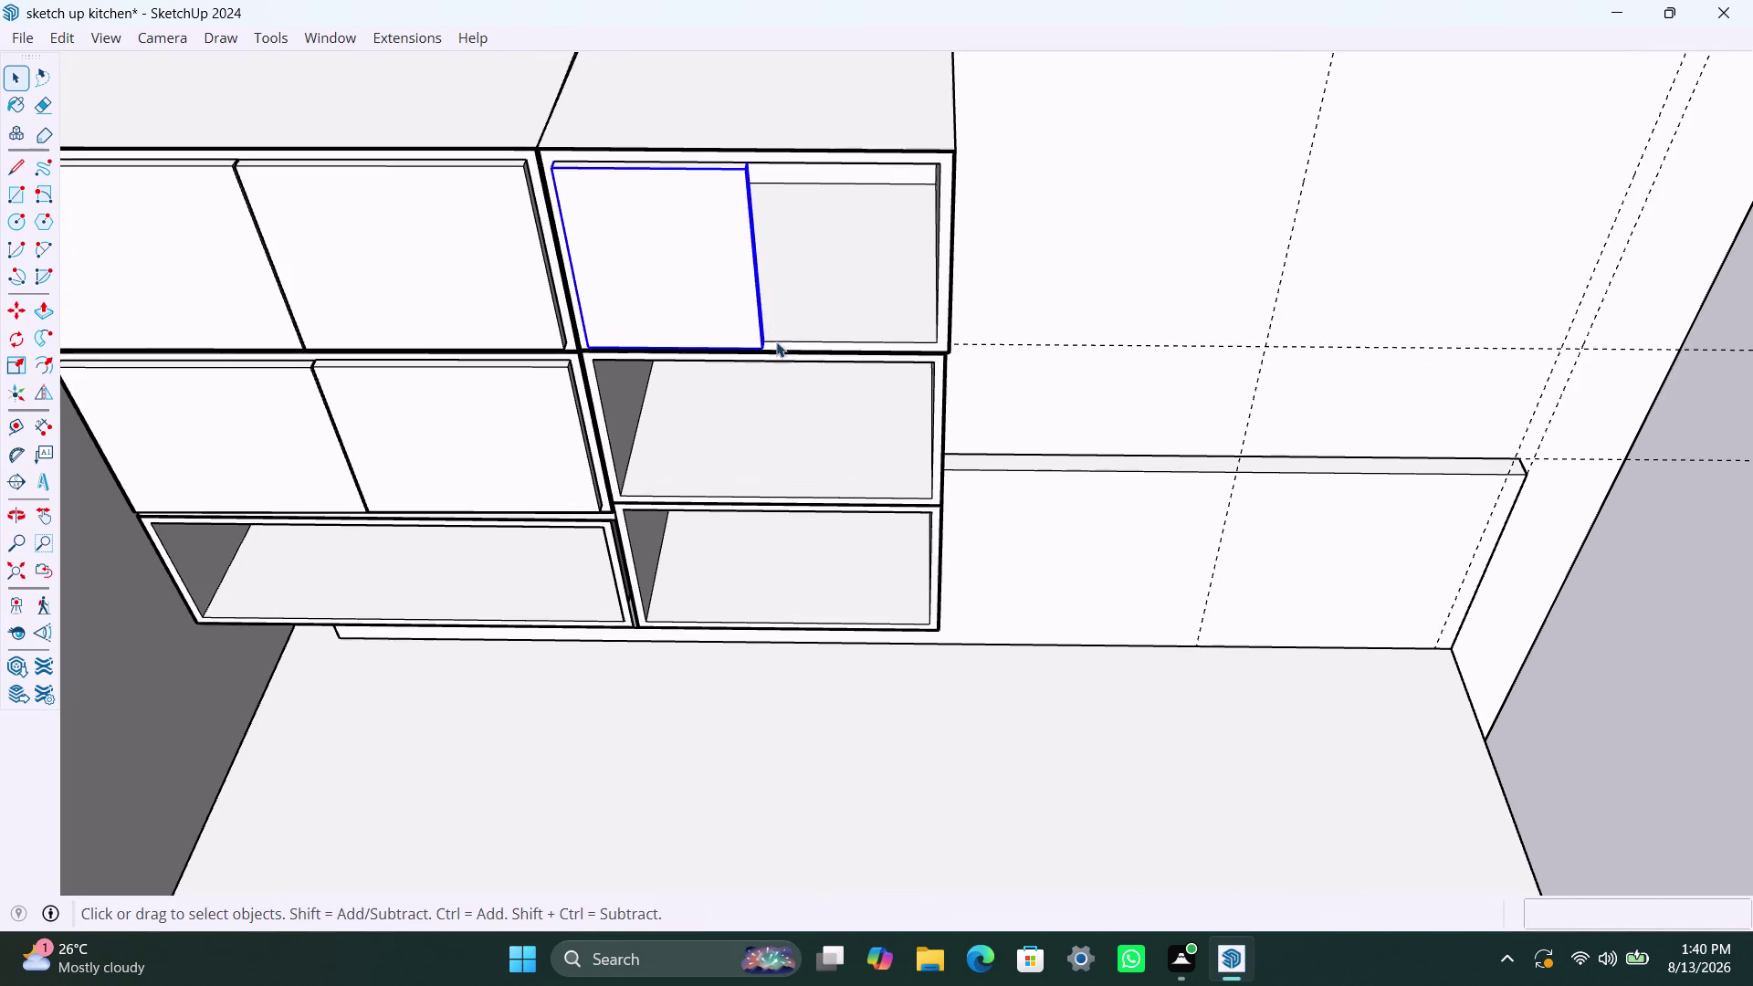
middle_drag(776, 345, 687, 377)
scroll(up, 3)
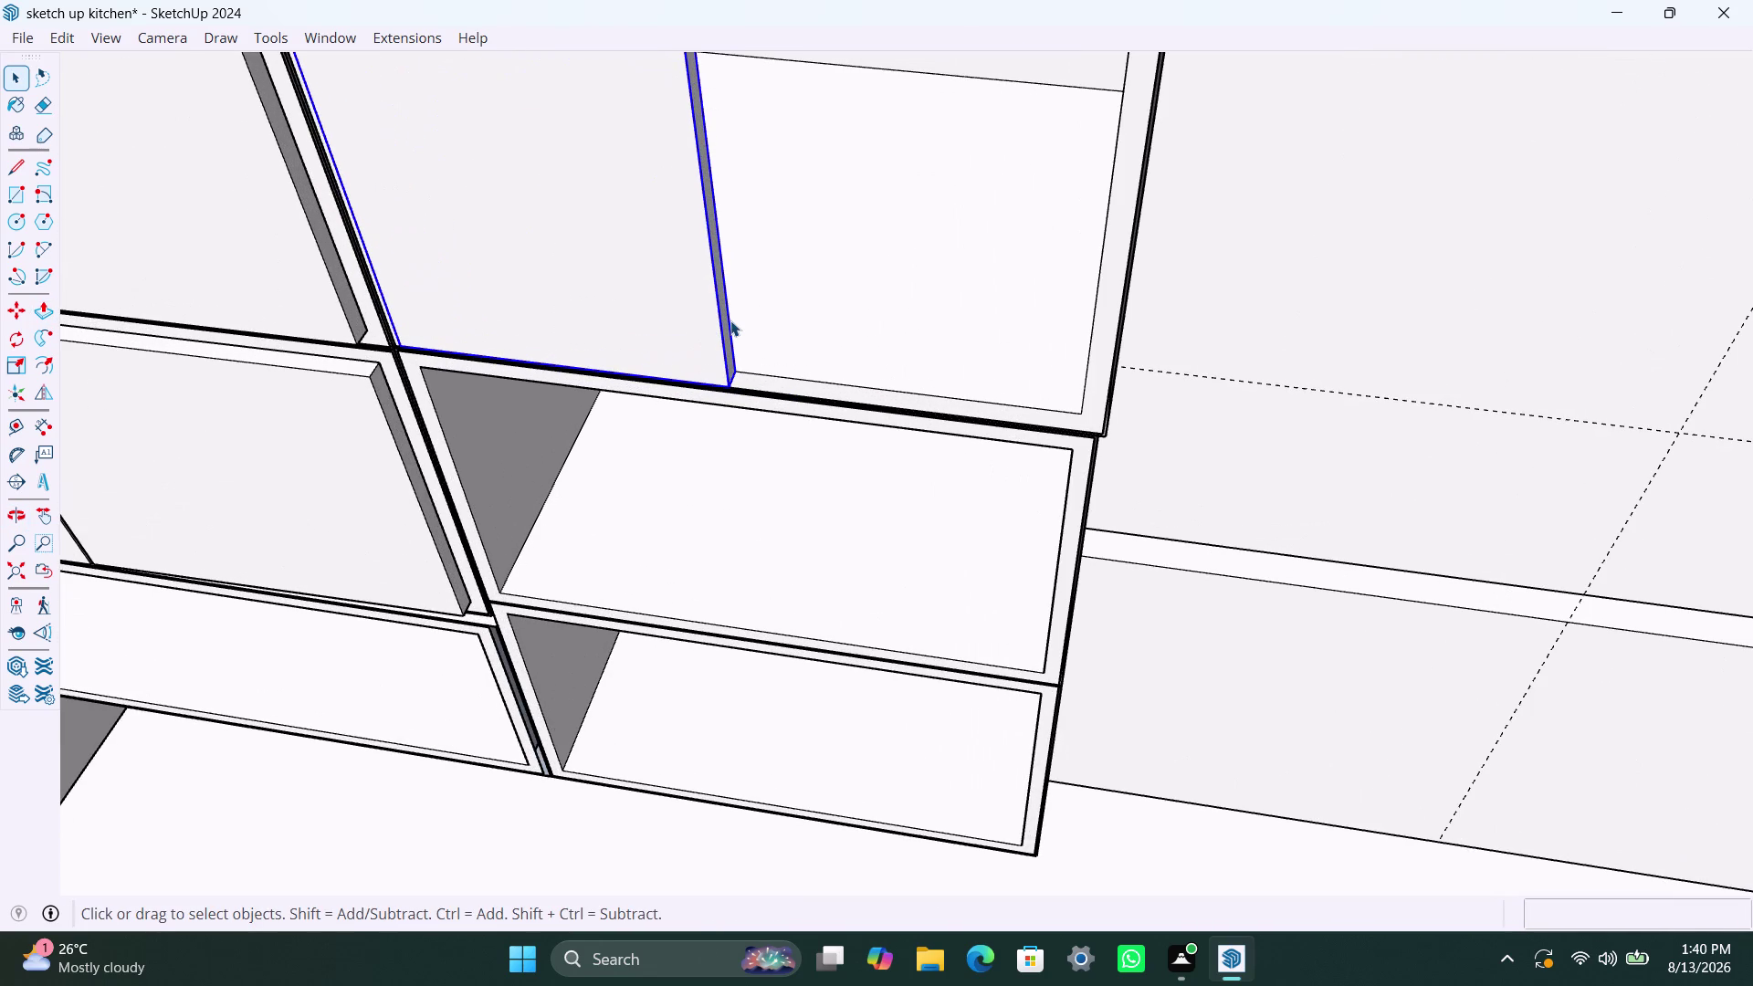
Edit the door group and push its side face to adjust the panel's extent.
click(727, 323)
double_click(727, 322)
click(726, 323)
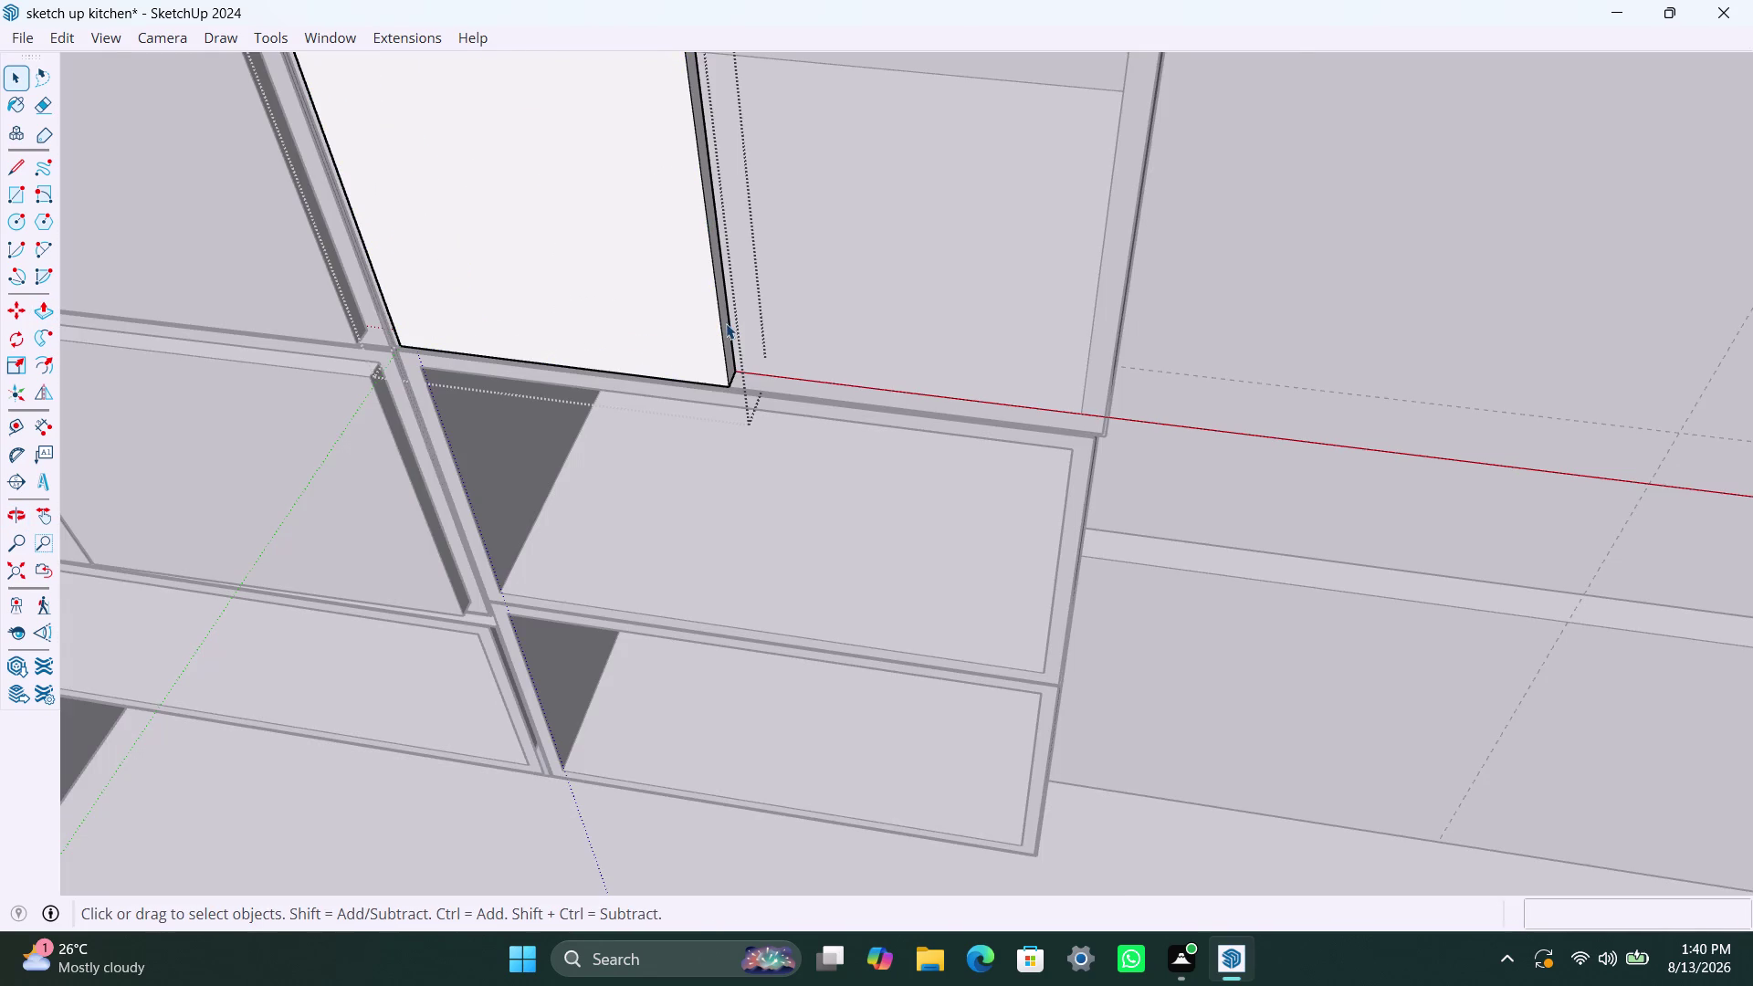
scroll(up, 3)
key(p)
click(725, 324)
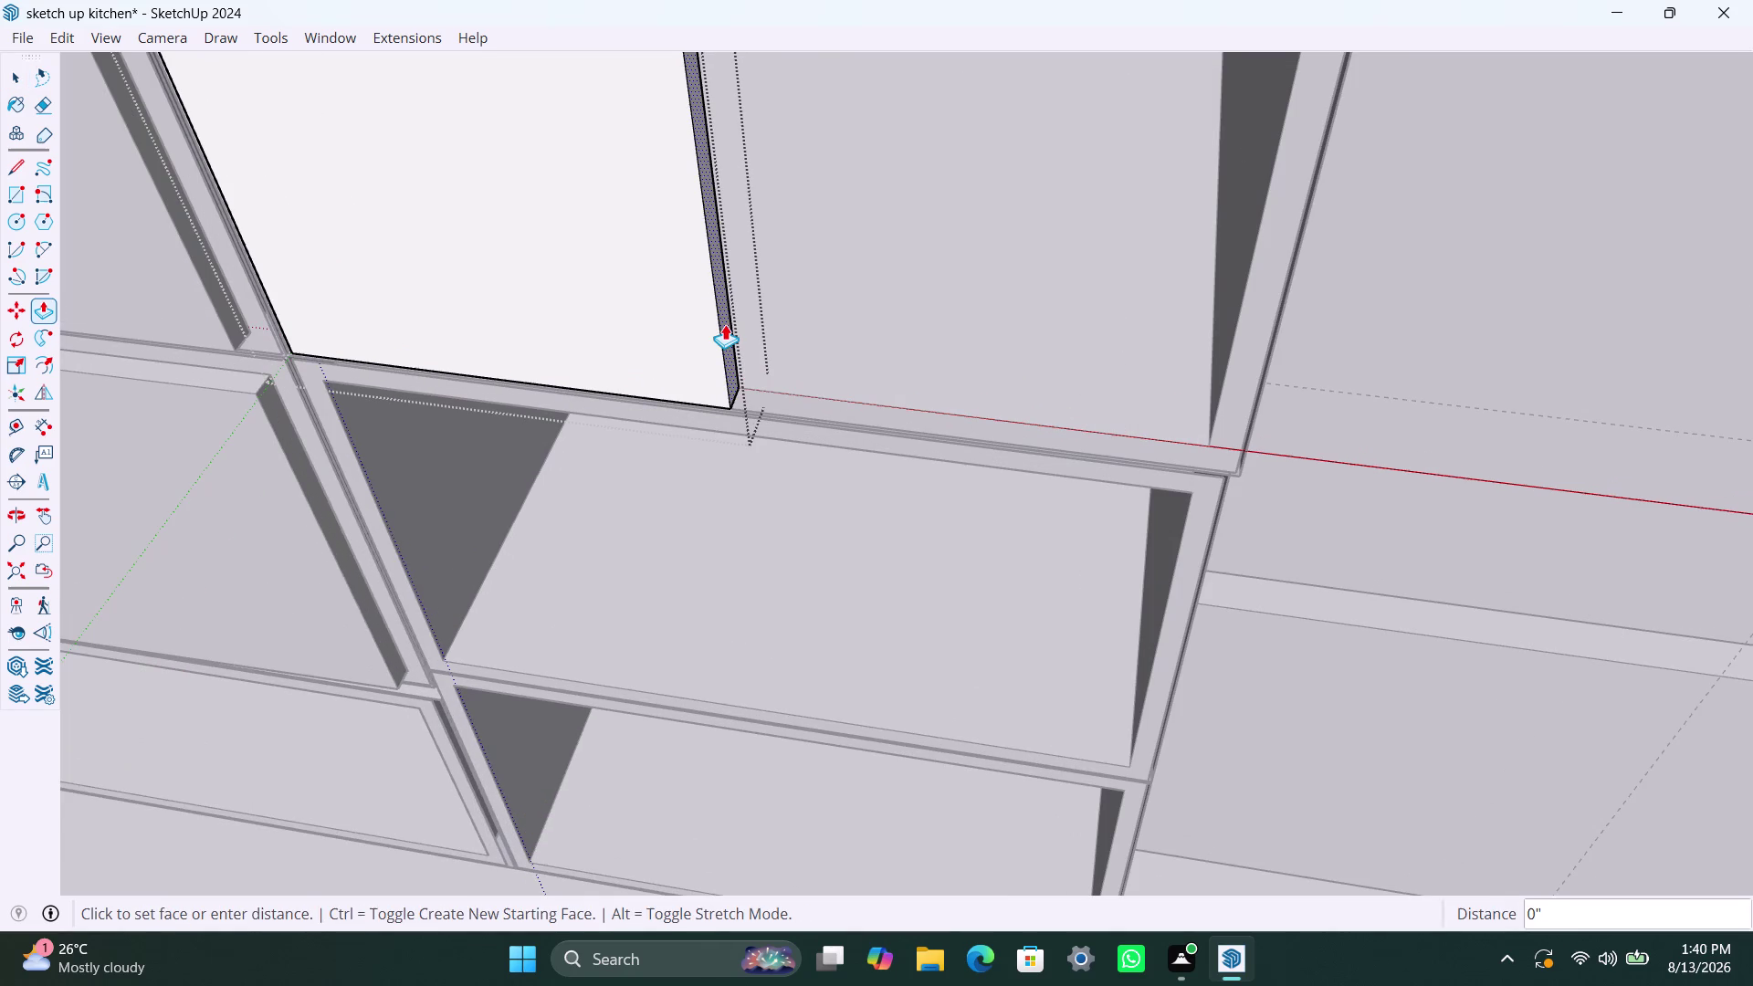
click(722, 326)
key(n)
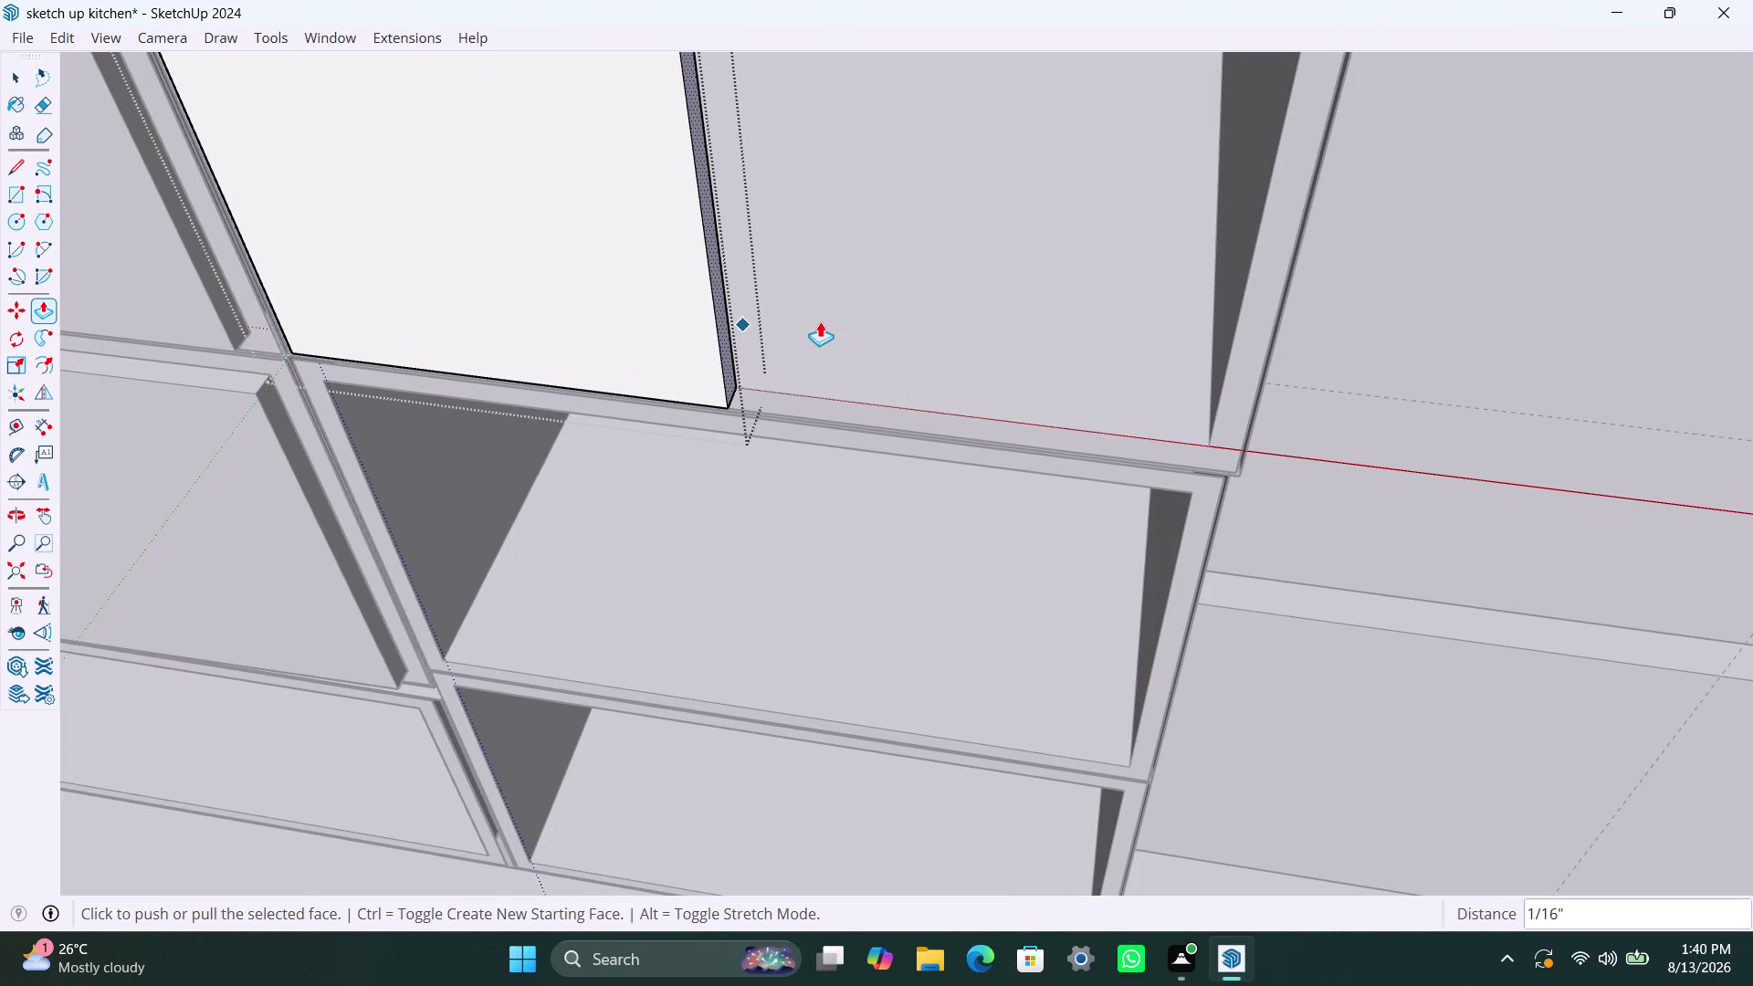
key(space)
Copy the door panel with Move and place it beside the first door.
click(820, 322)
click(655, 319)
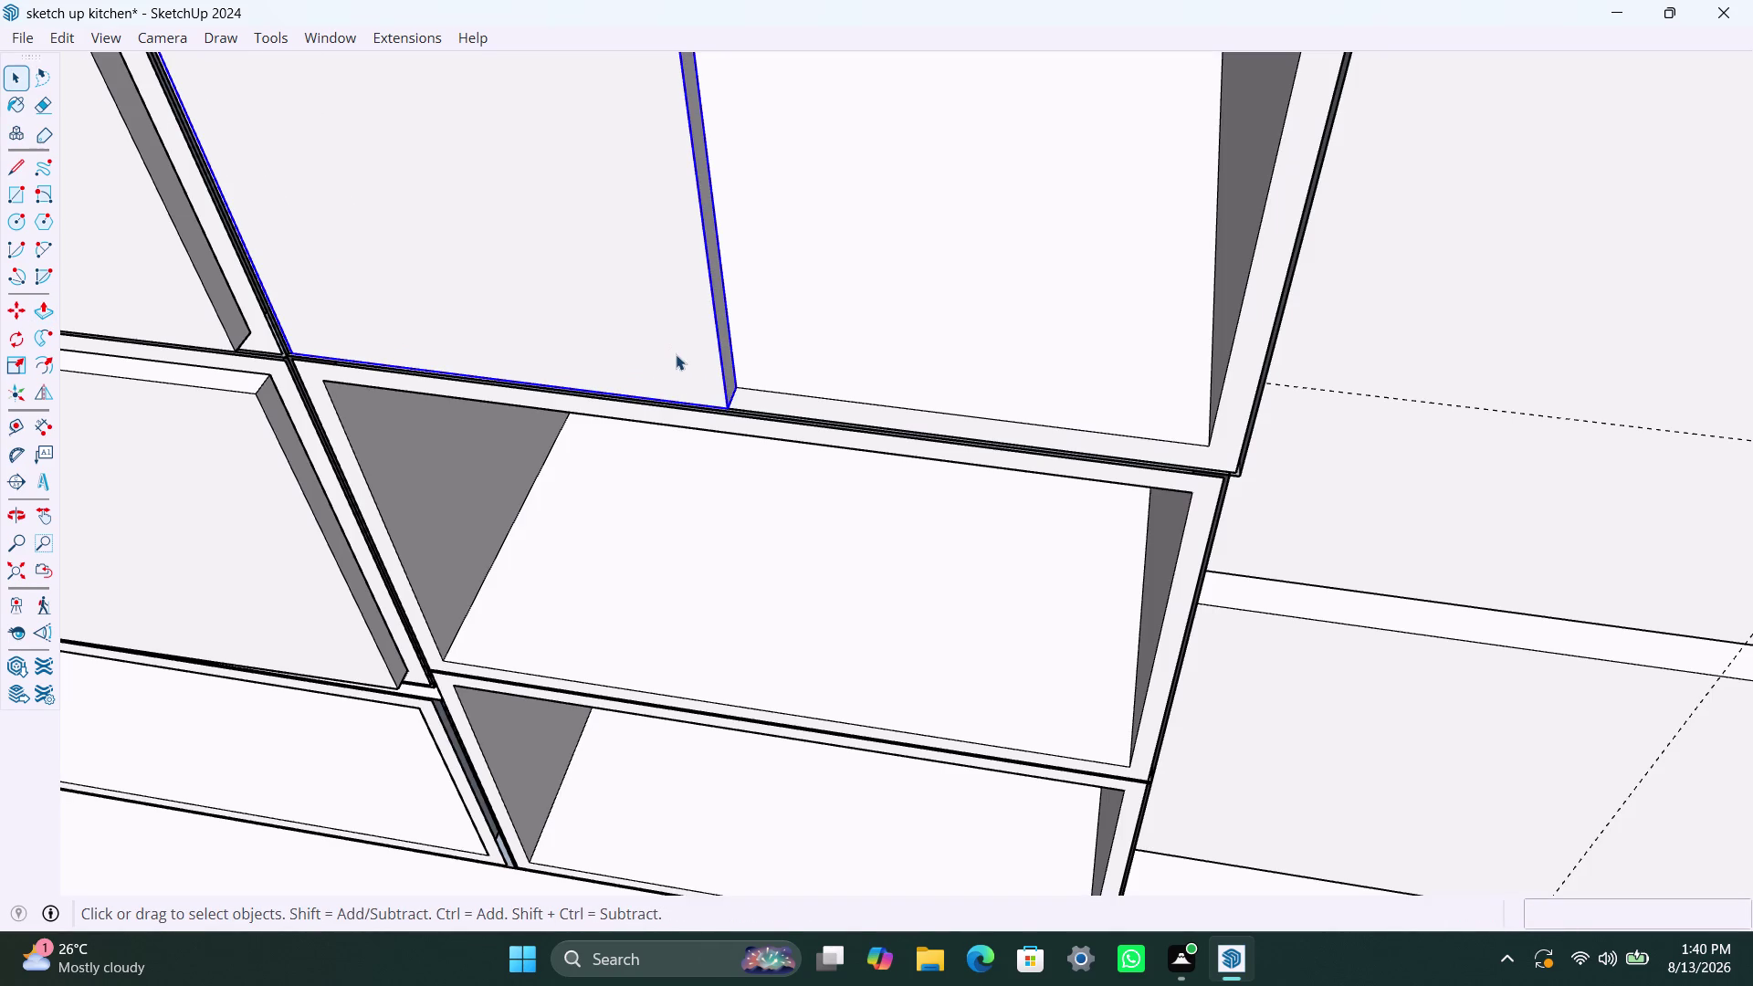
key(m)
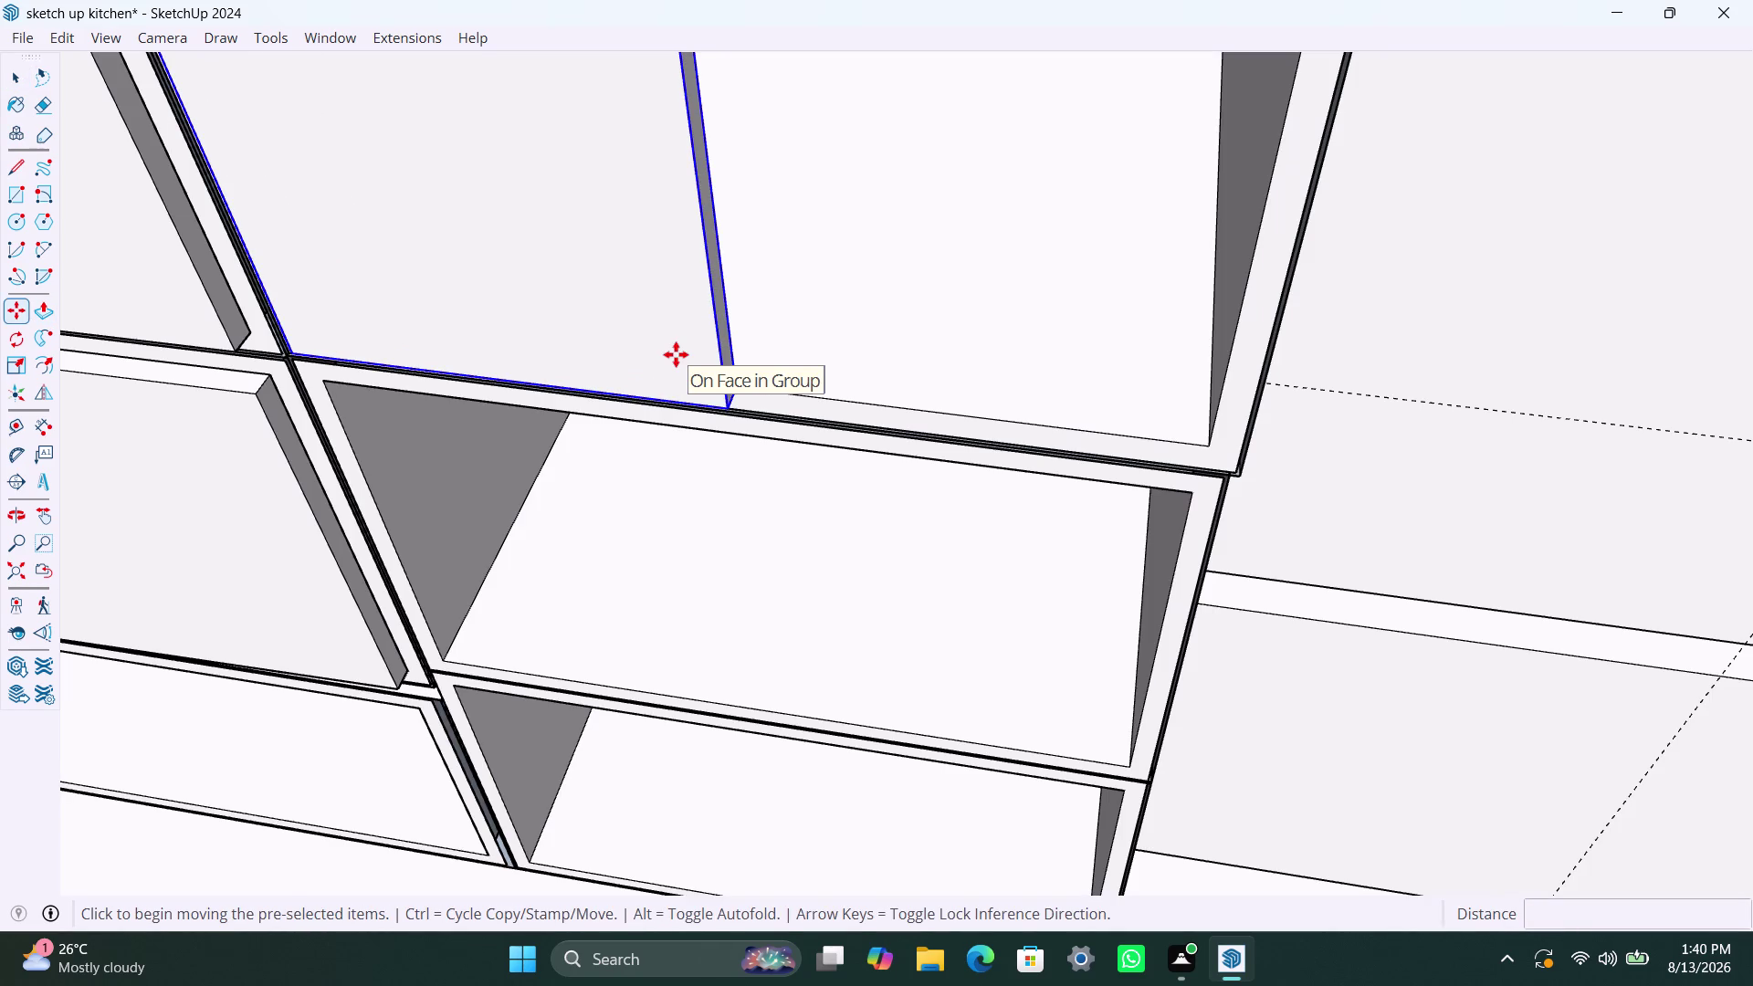
click(735, 388)
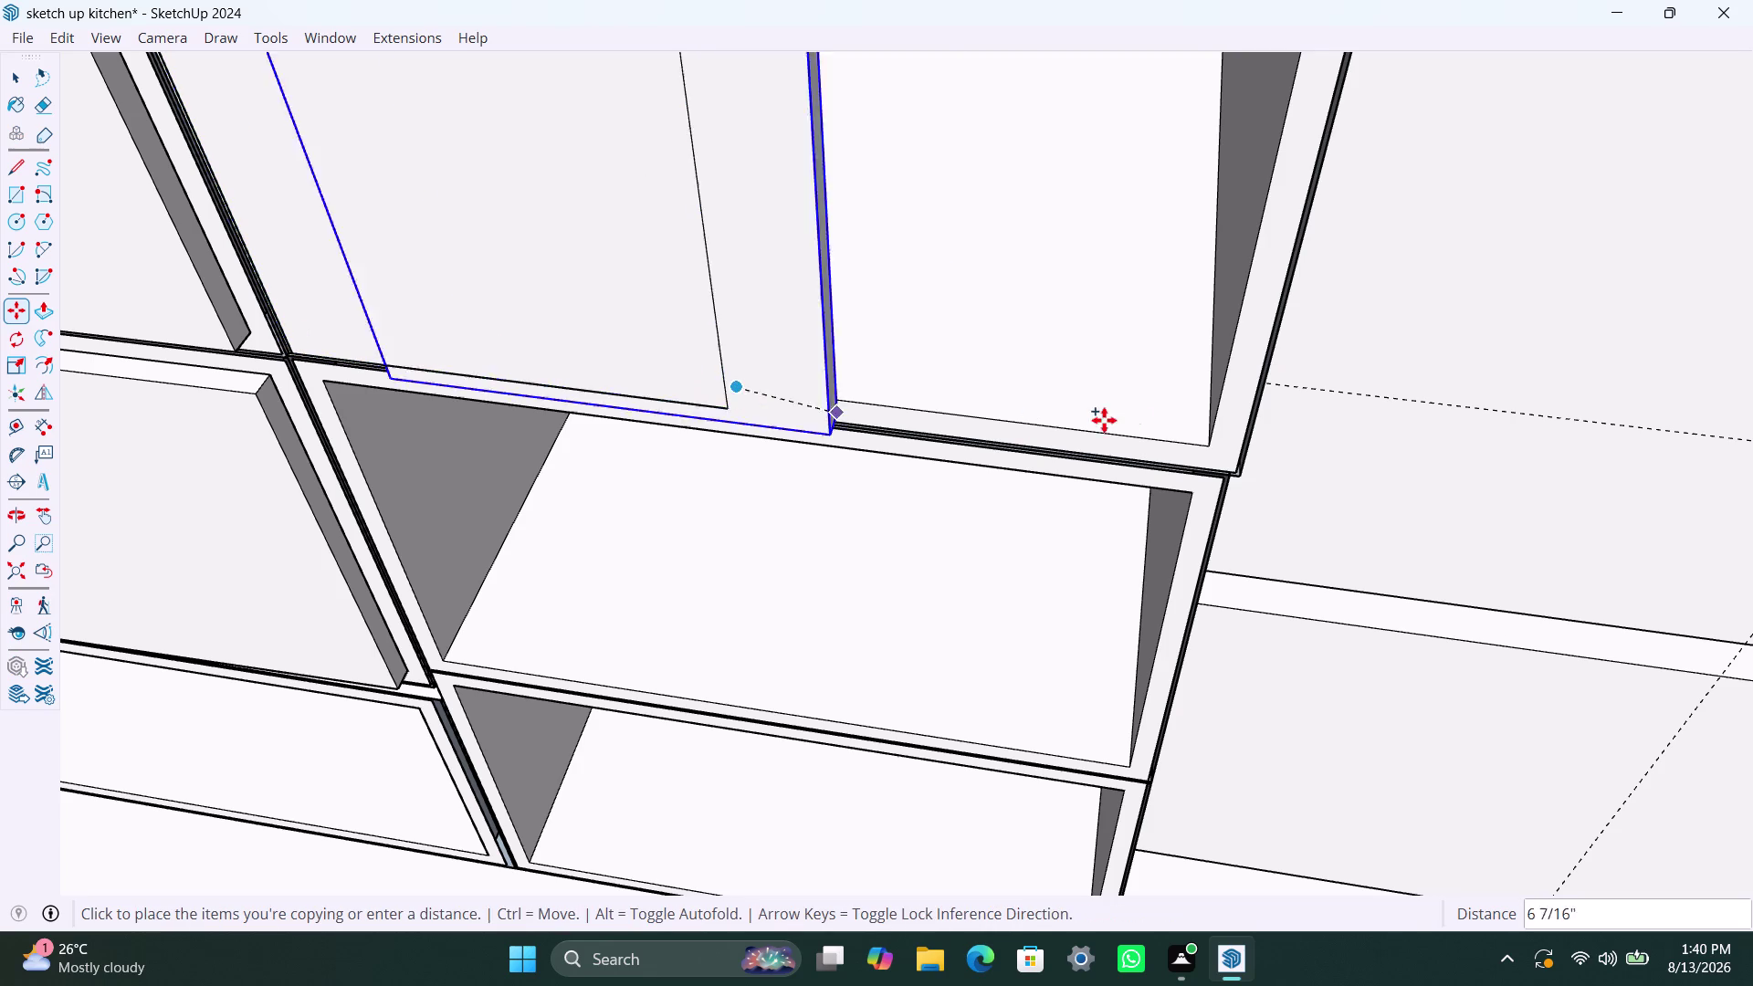
click(1210, 446)
key(space)
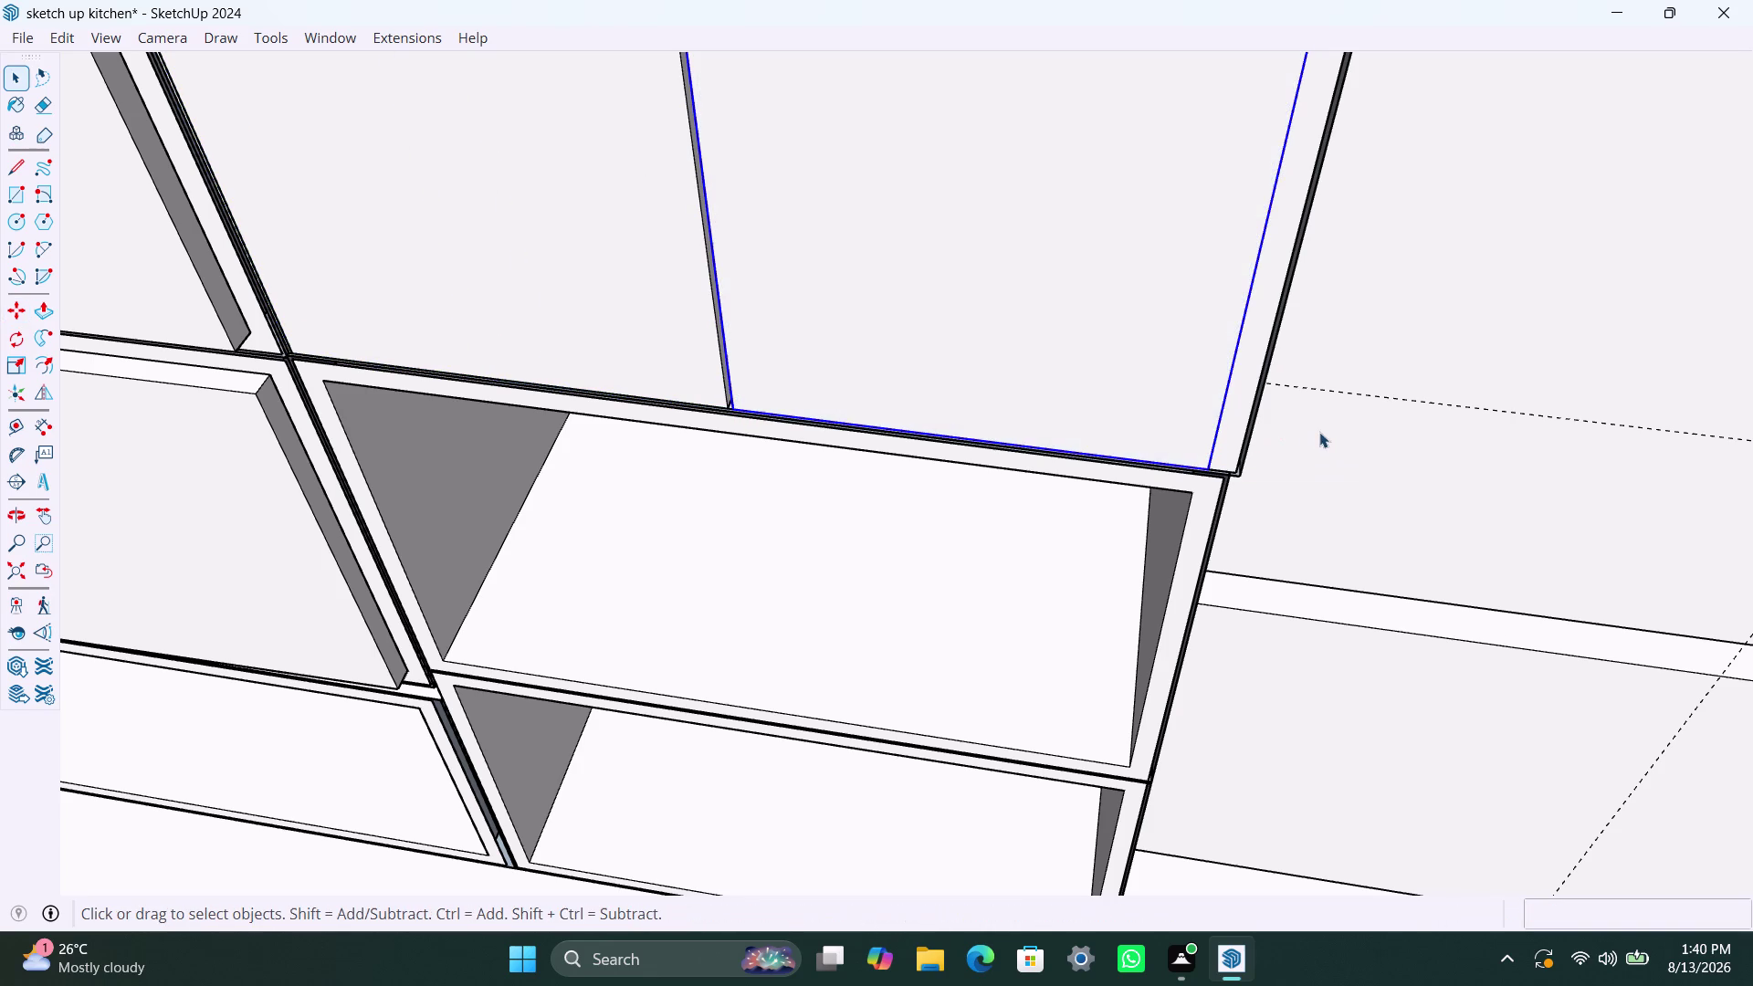
click(1323, 439)
scroll(down, 3)
middle_drag(731, 493, 1053, 564)
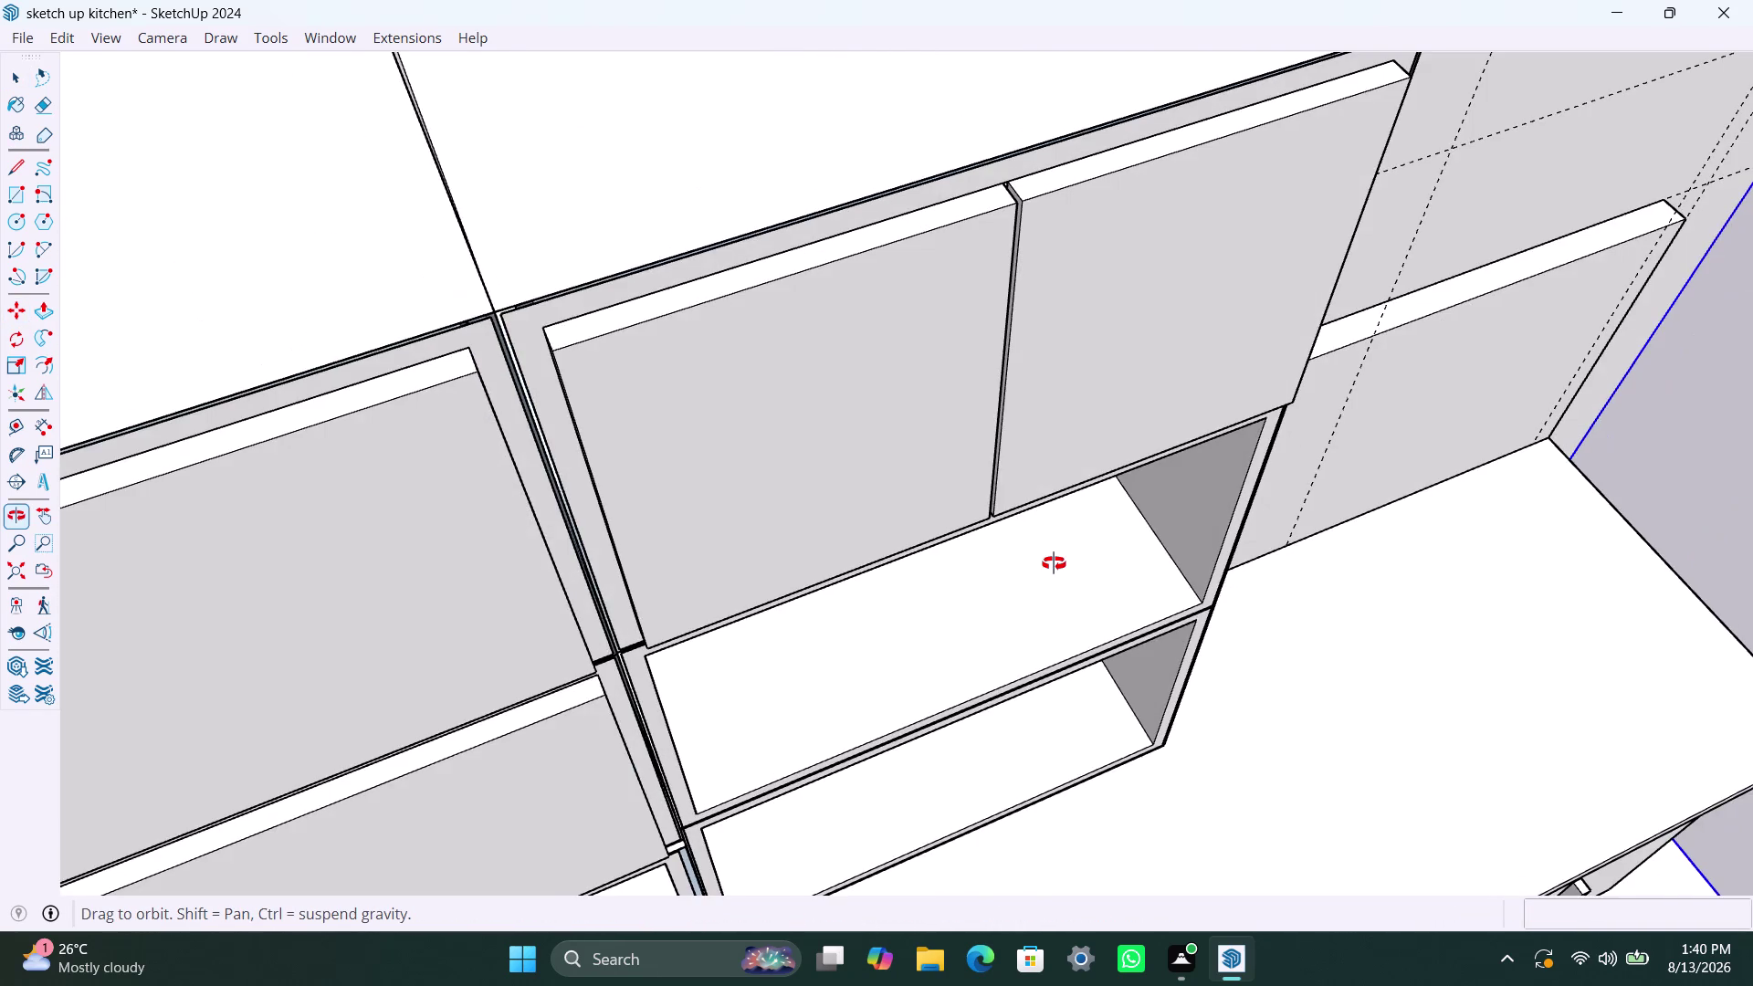
middle_drag(1053, 563, 778, 457)
click(1253, 305)
scroll(down, 3)
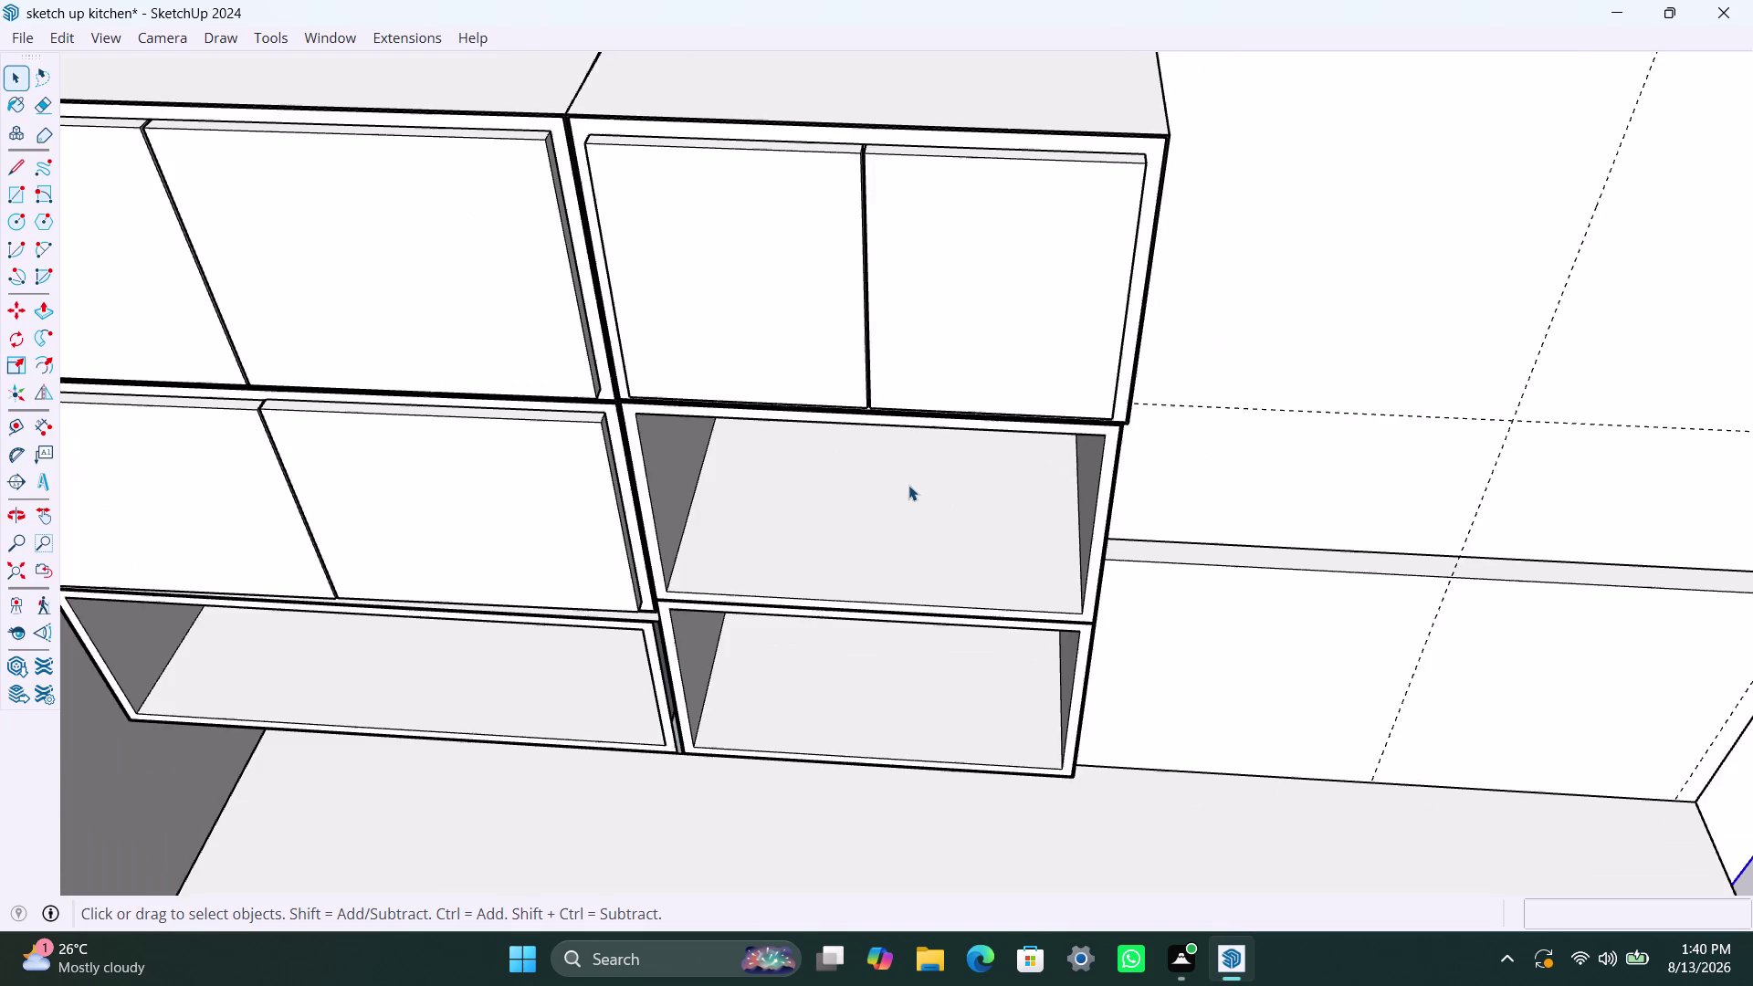
scroll(down, 3)
scroll(down, 3)
scroll(down, 3)
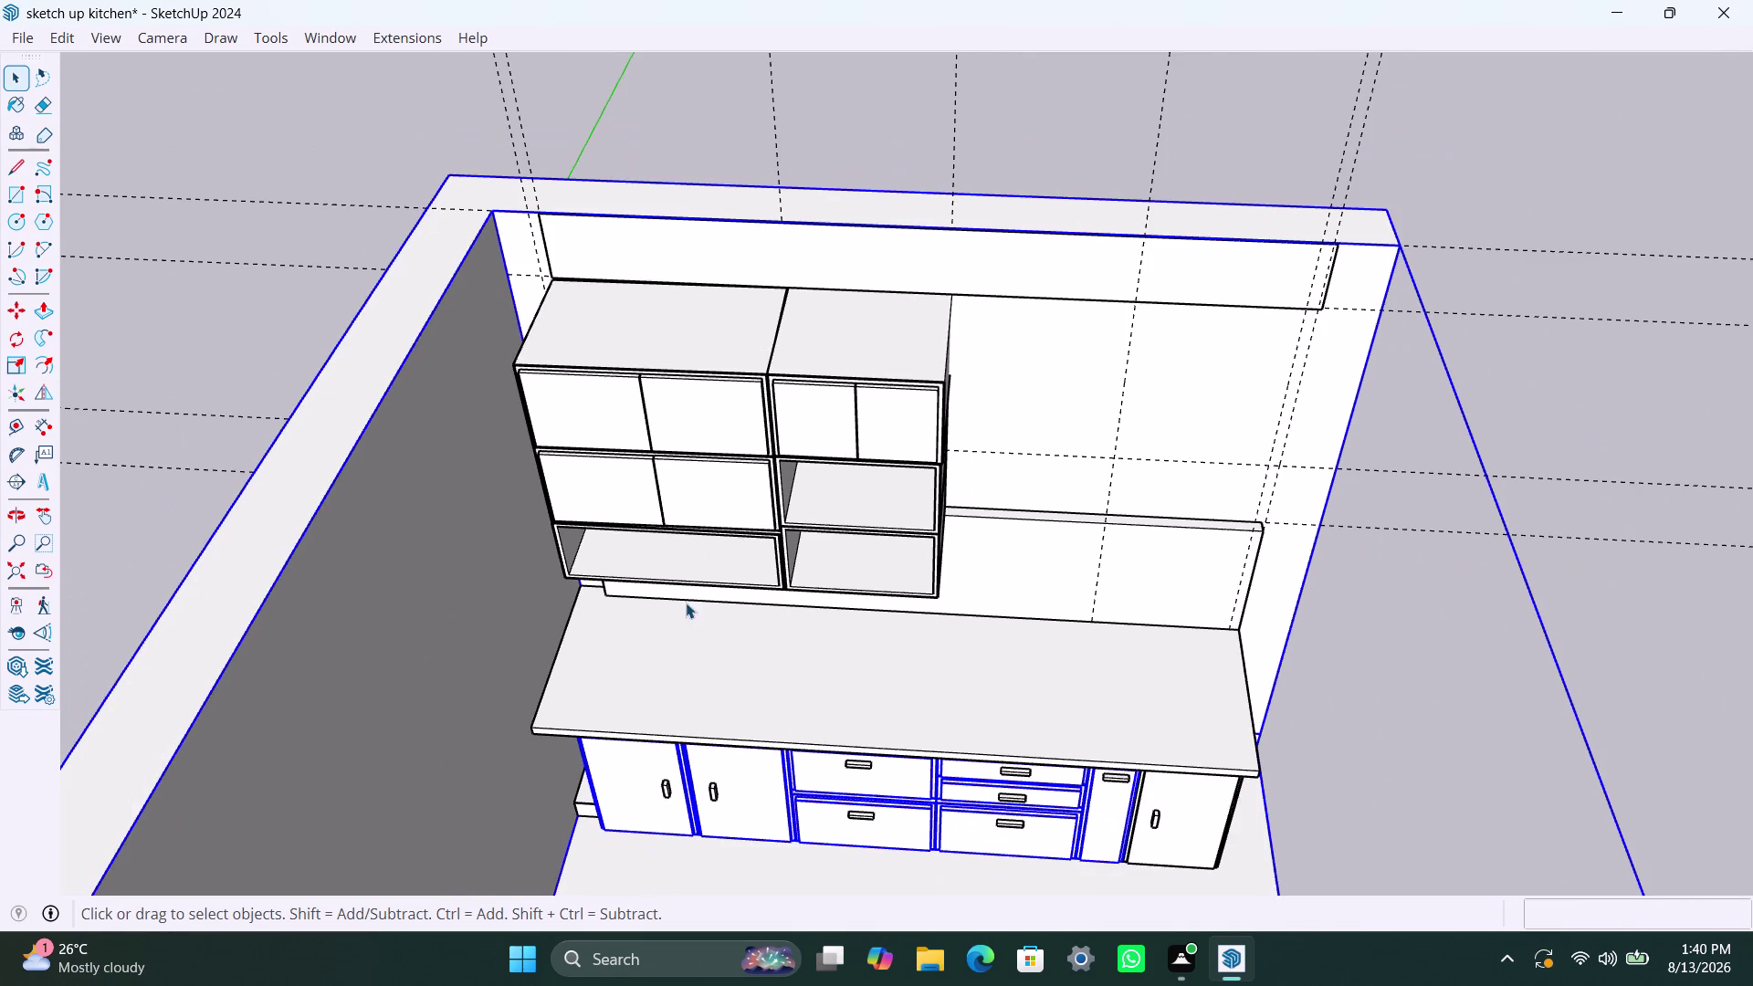
middle_drag(676, 597, 573, 698)
scroll(up, 3)
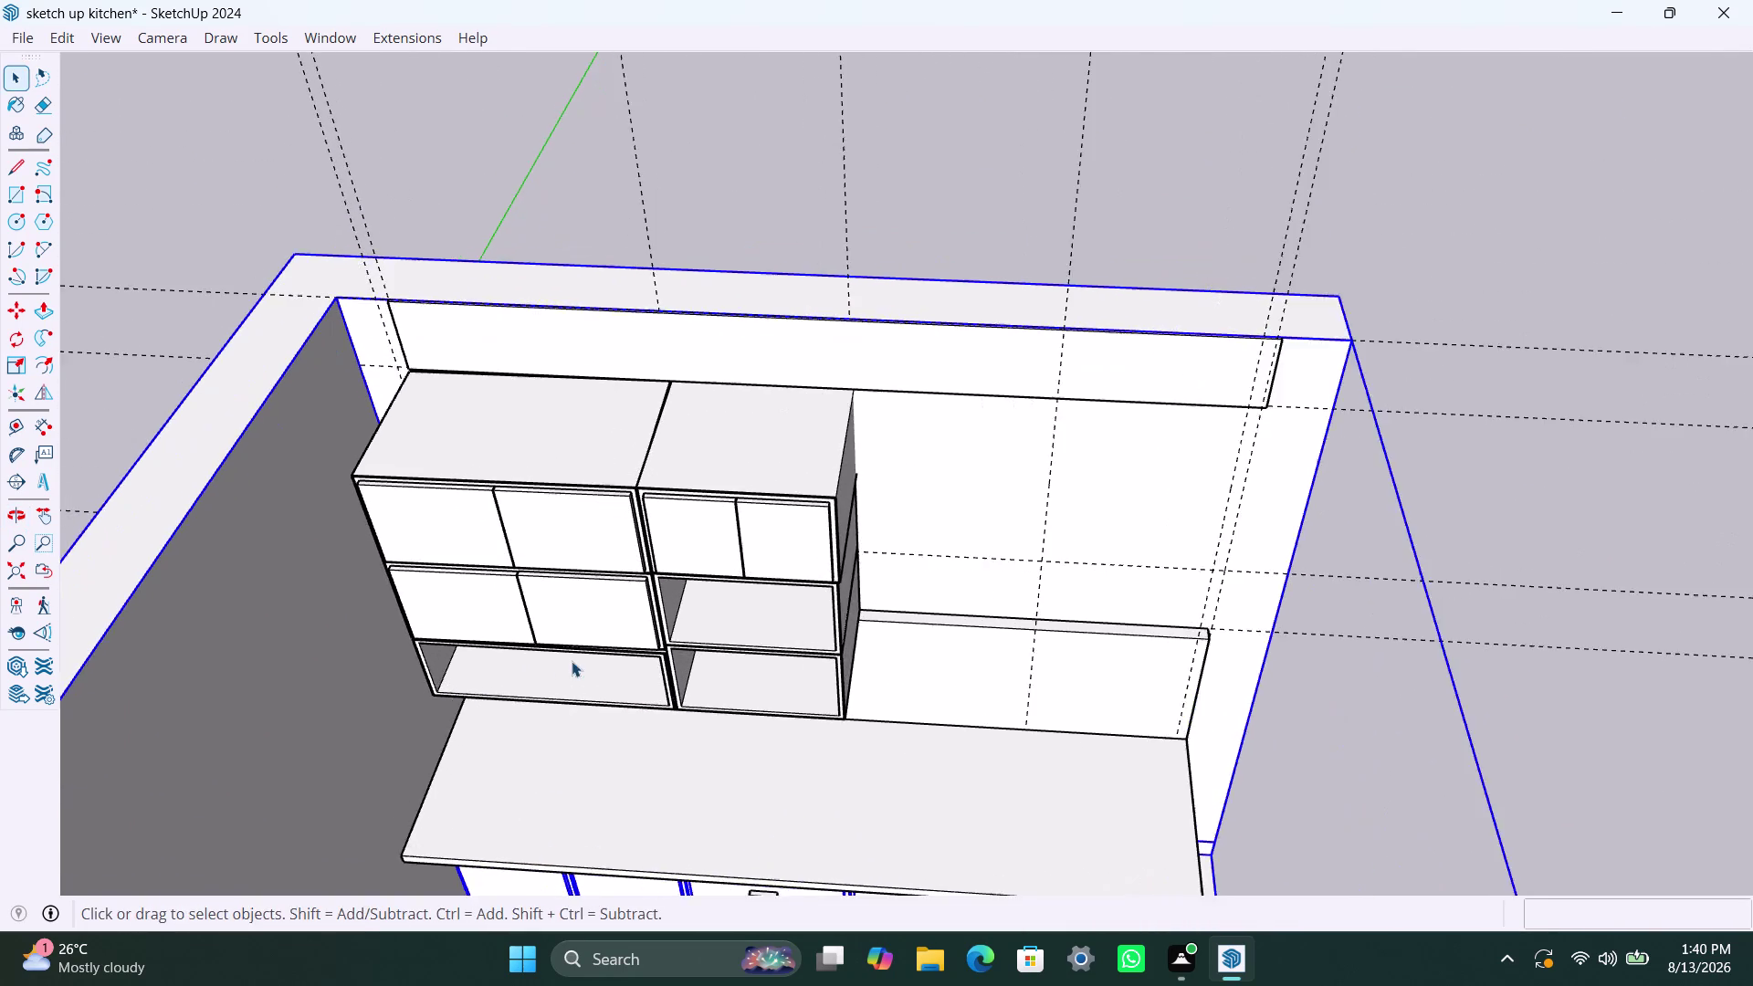
middle_drag(572, 650, 578, 509)
triple_click(801, 120)
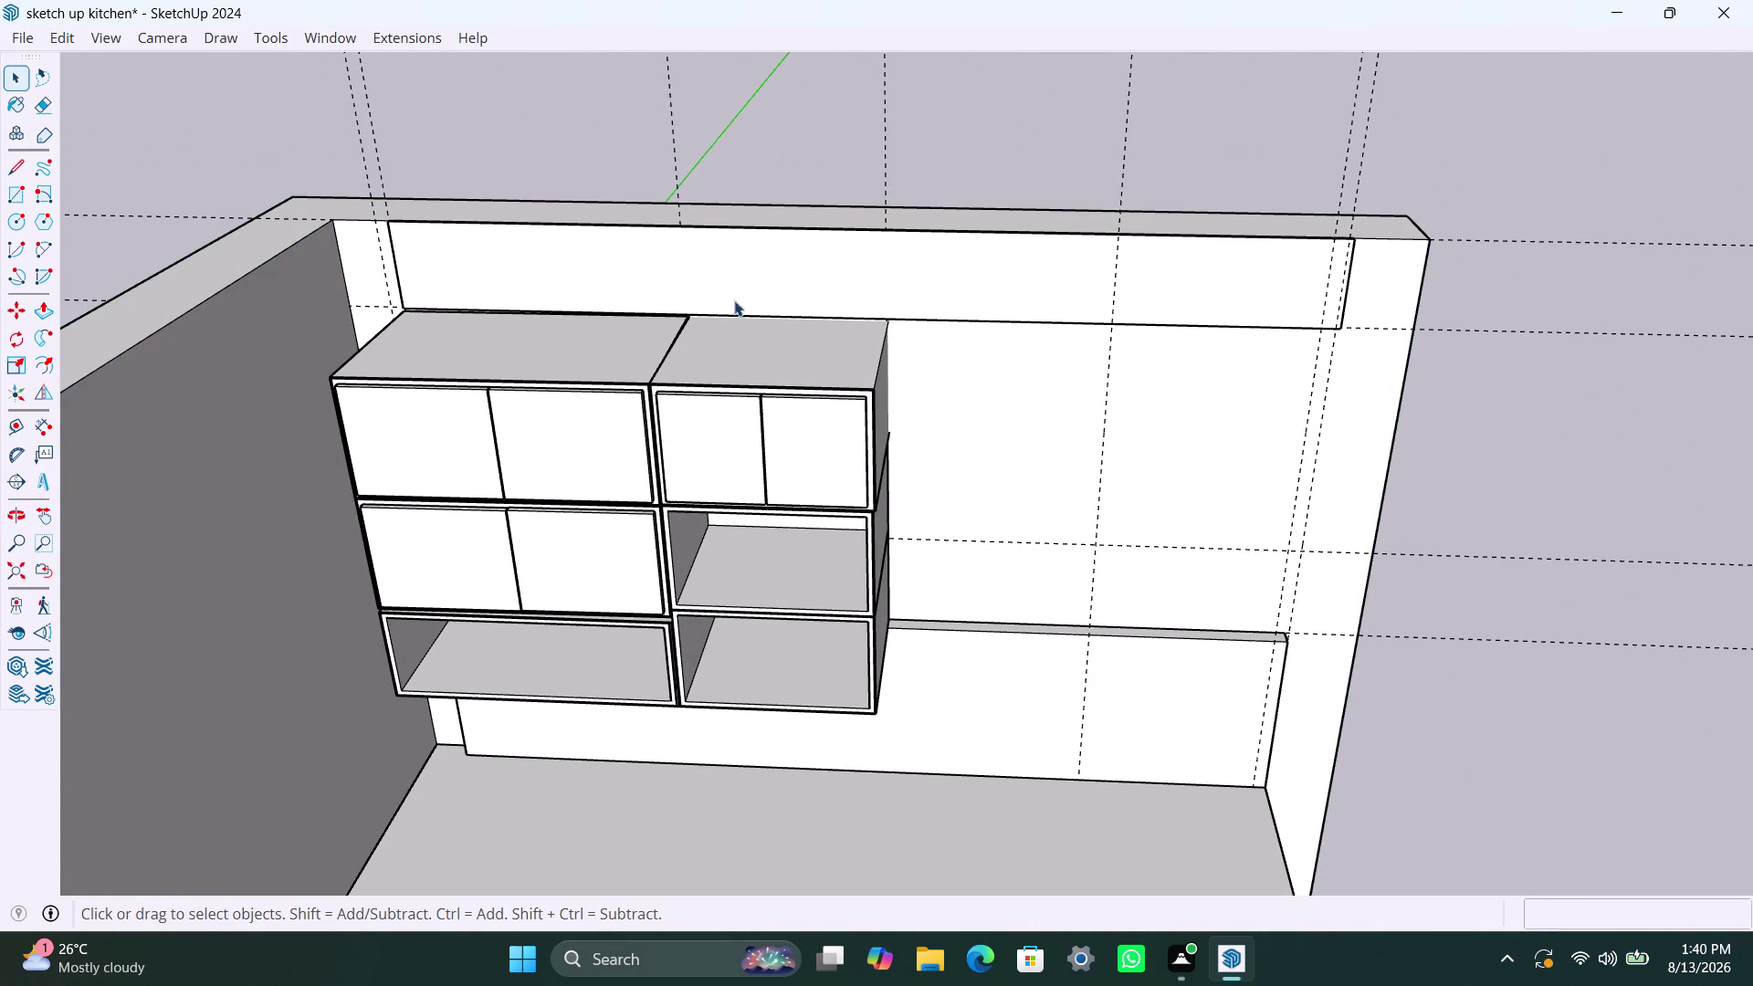
scroll(down, 3)
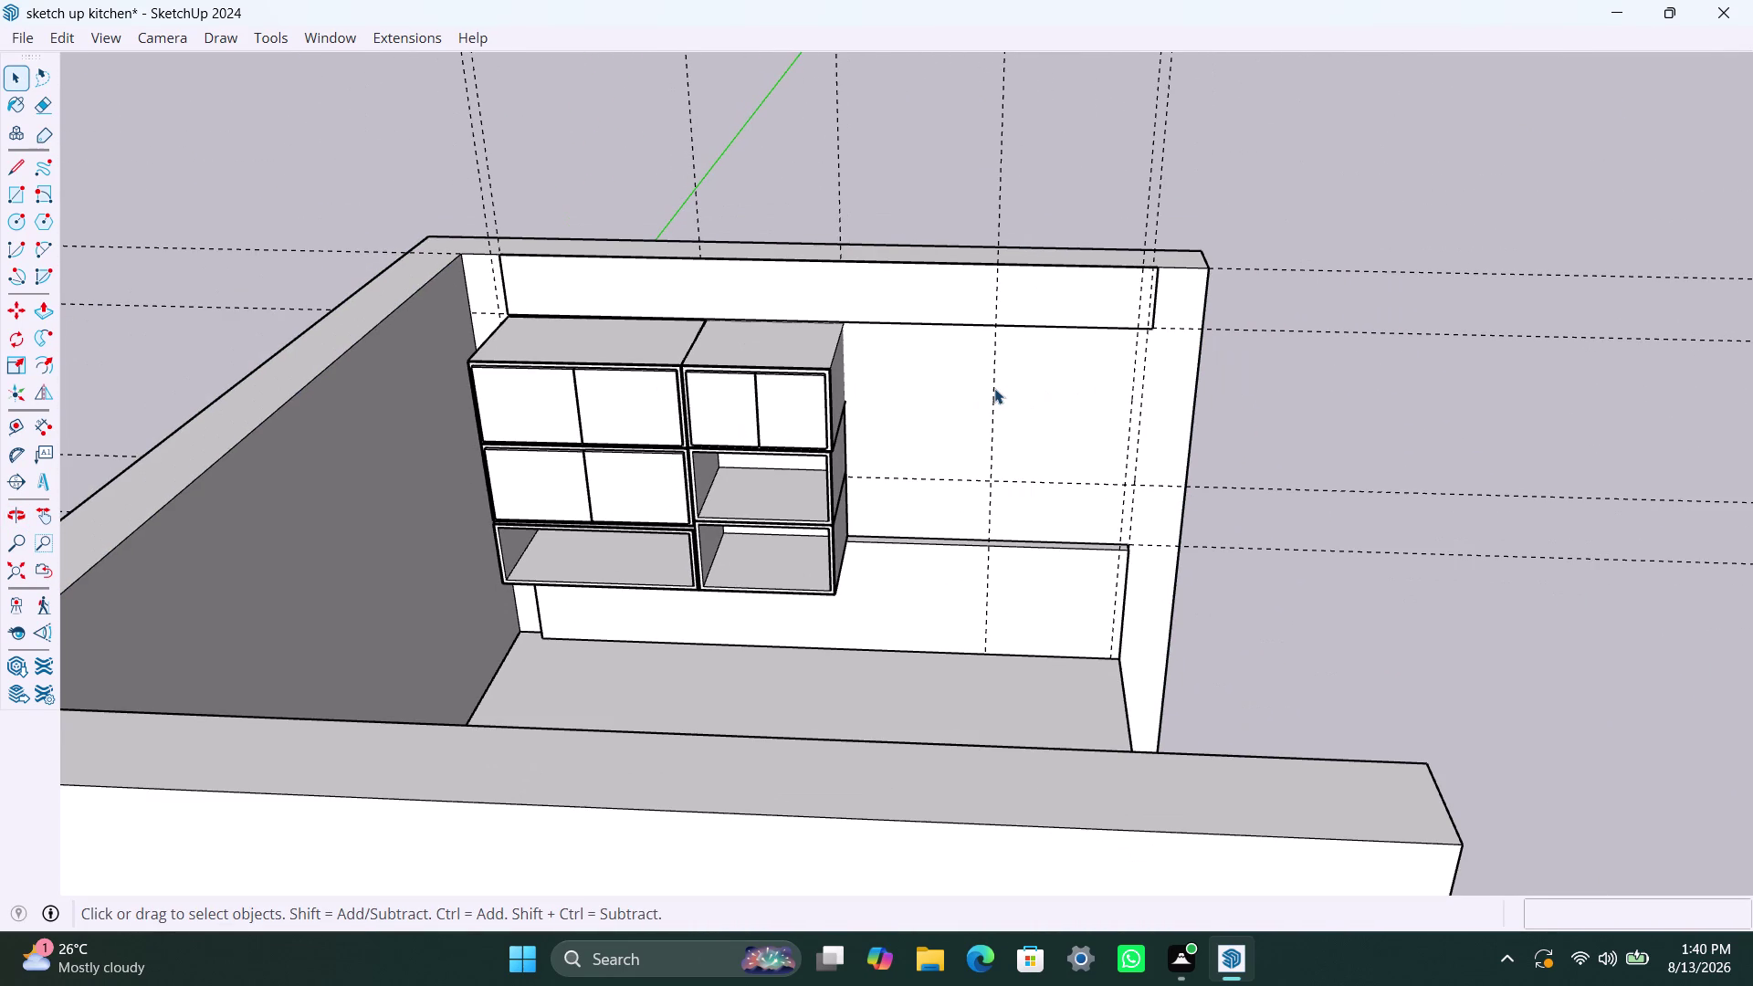